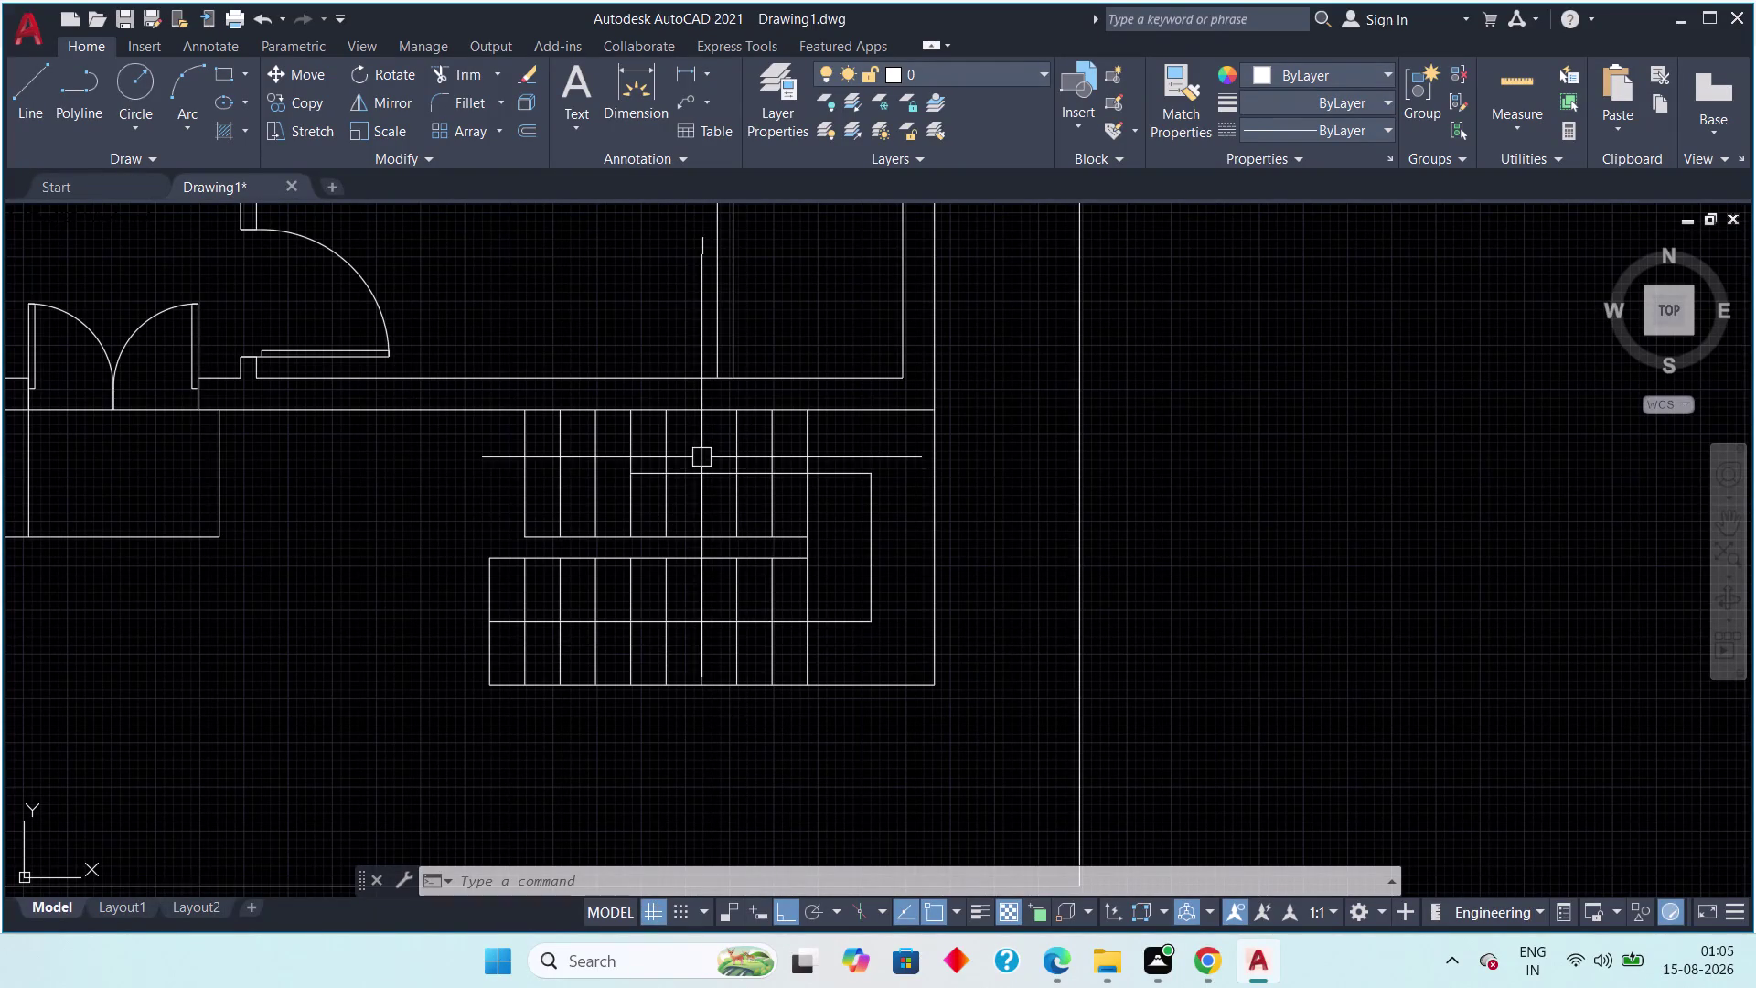
With Ortho off, draw a short stroke slanting up-right from the direction line's left end.
scroll(up, 3)
click(29, 100)
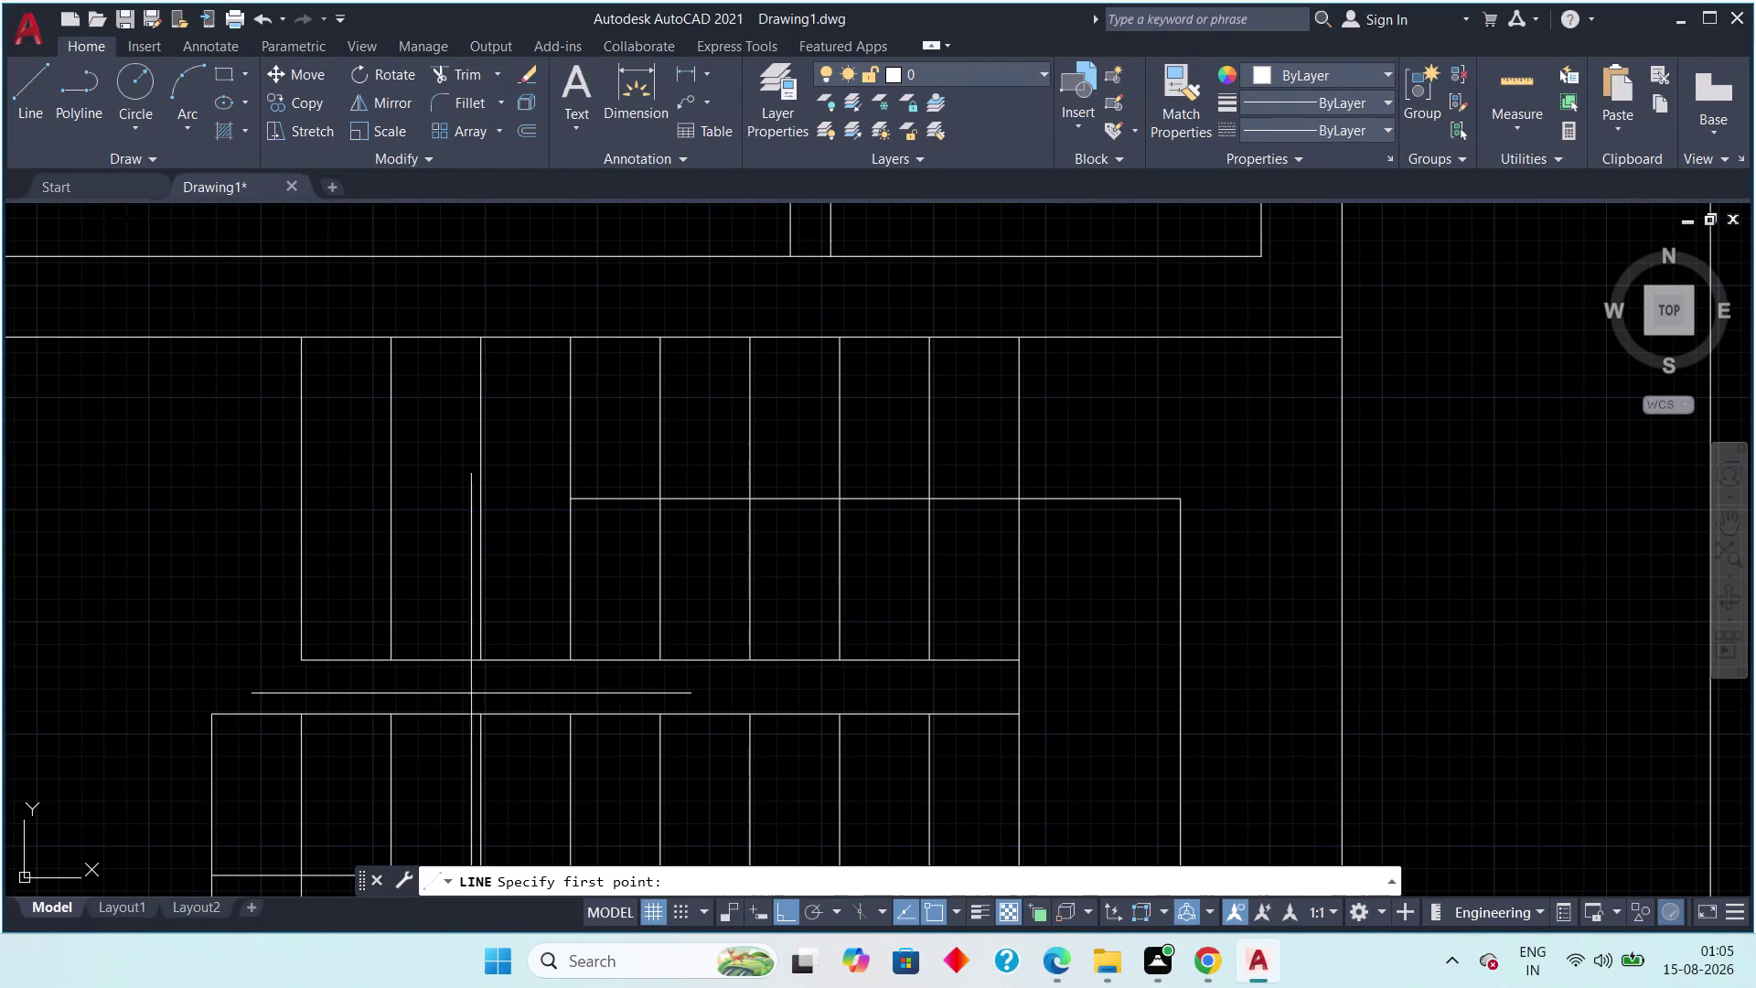
middle_drag(636, 605, 558, 688)
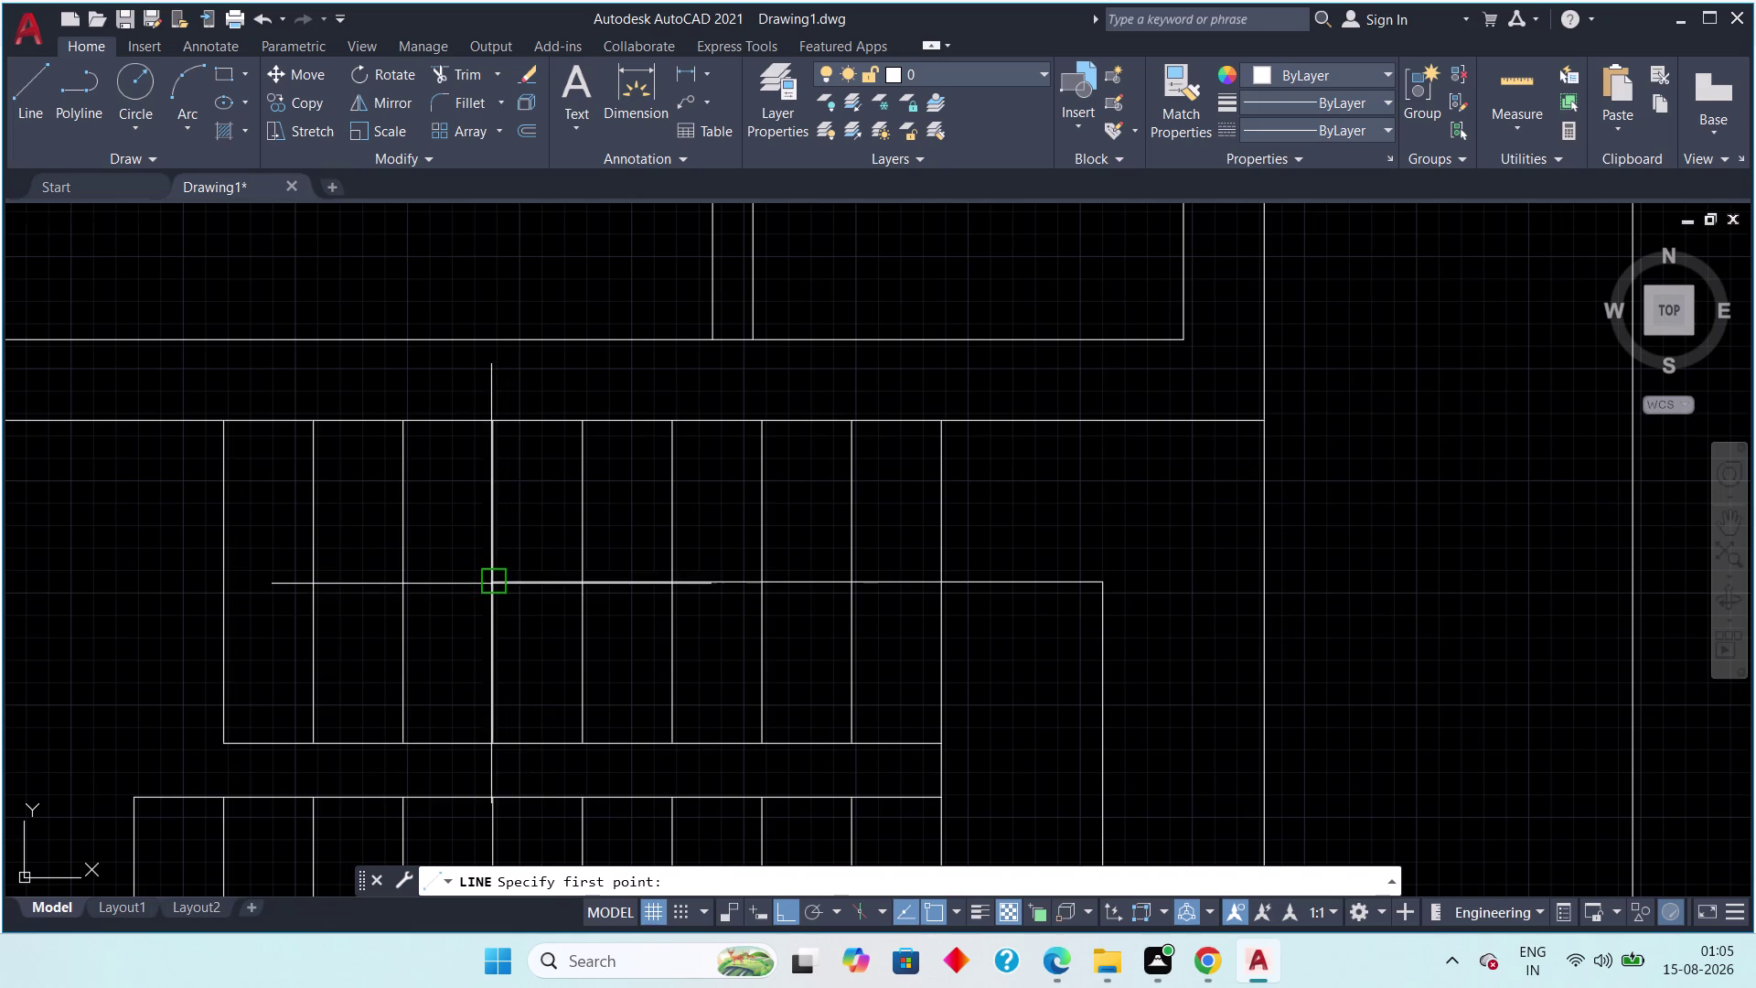
click(490, 582)
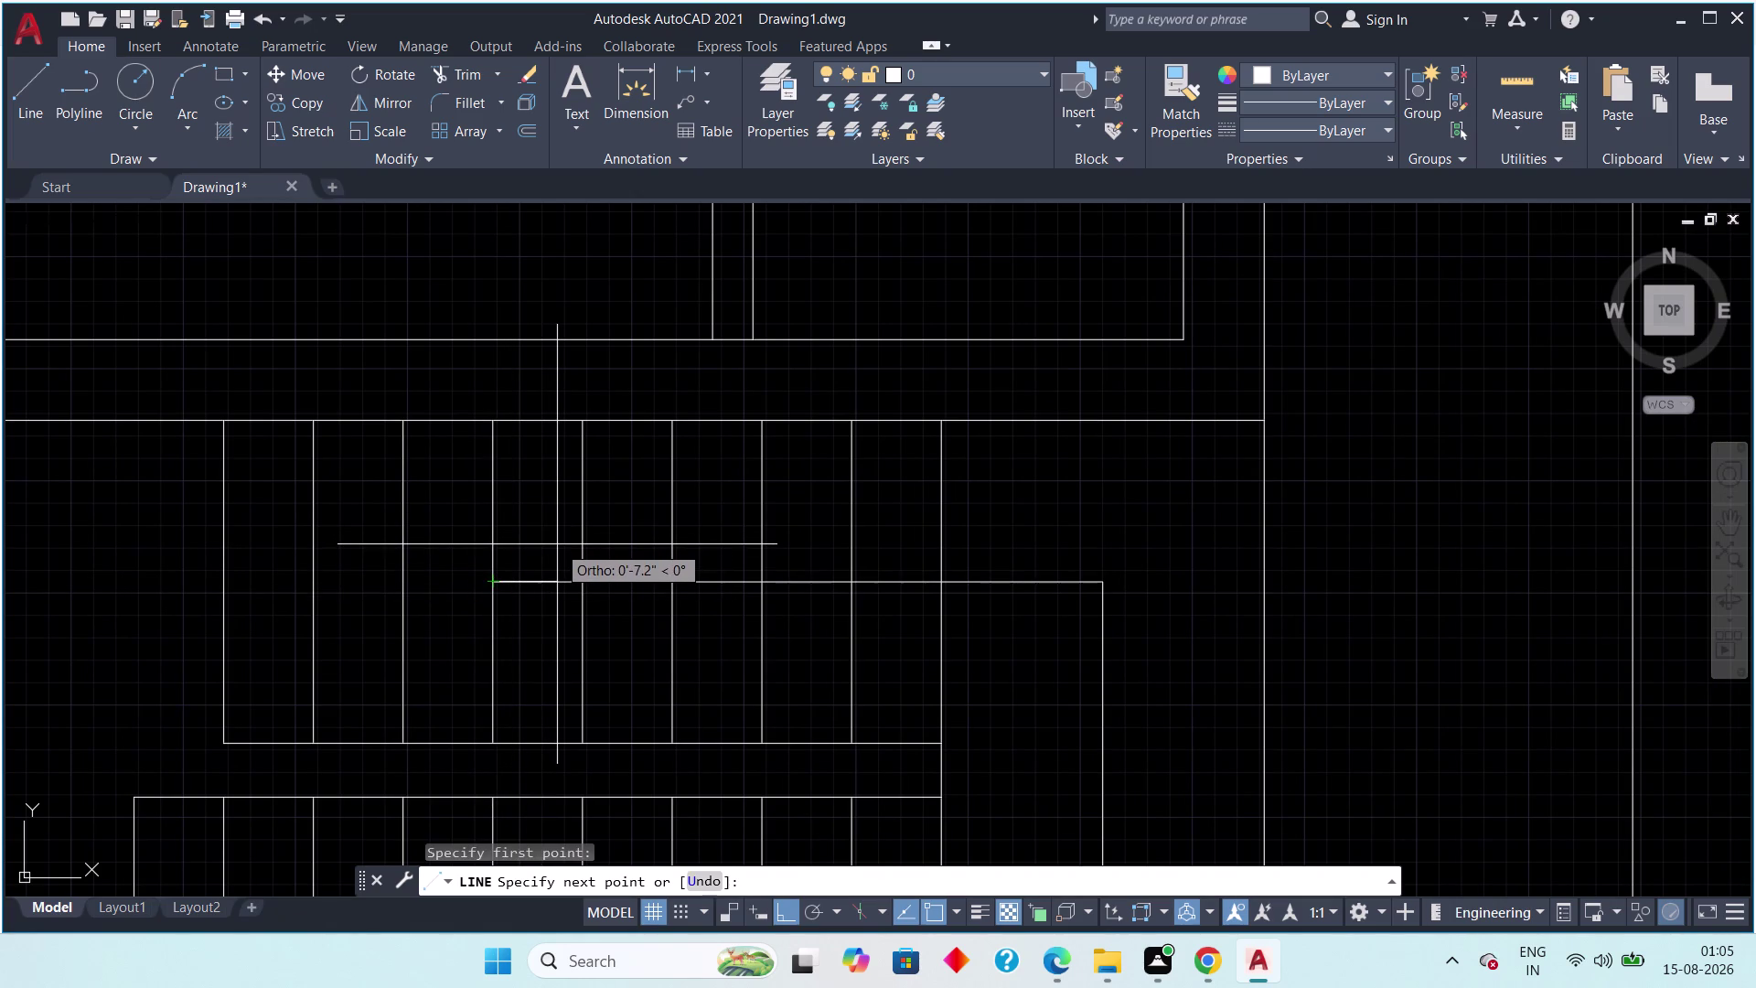
key(F8)
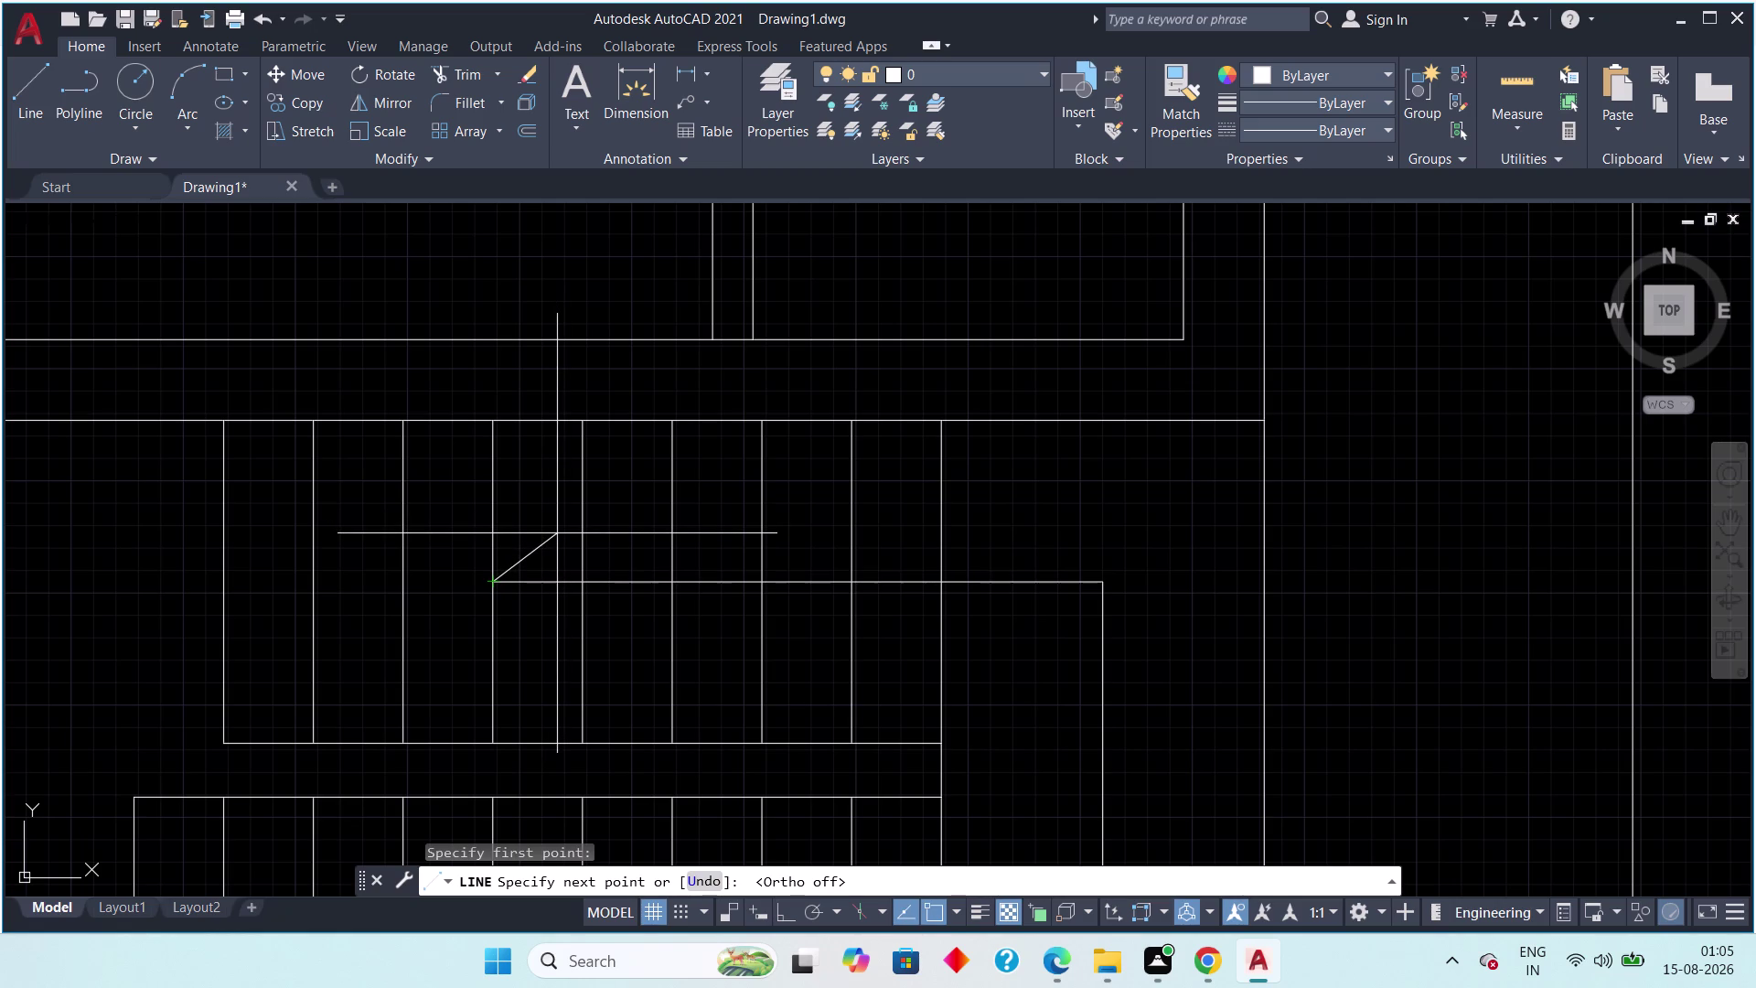
click(557, 533)
key(Escape)
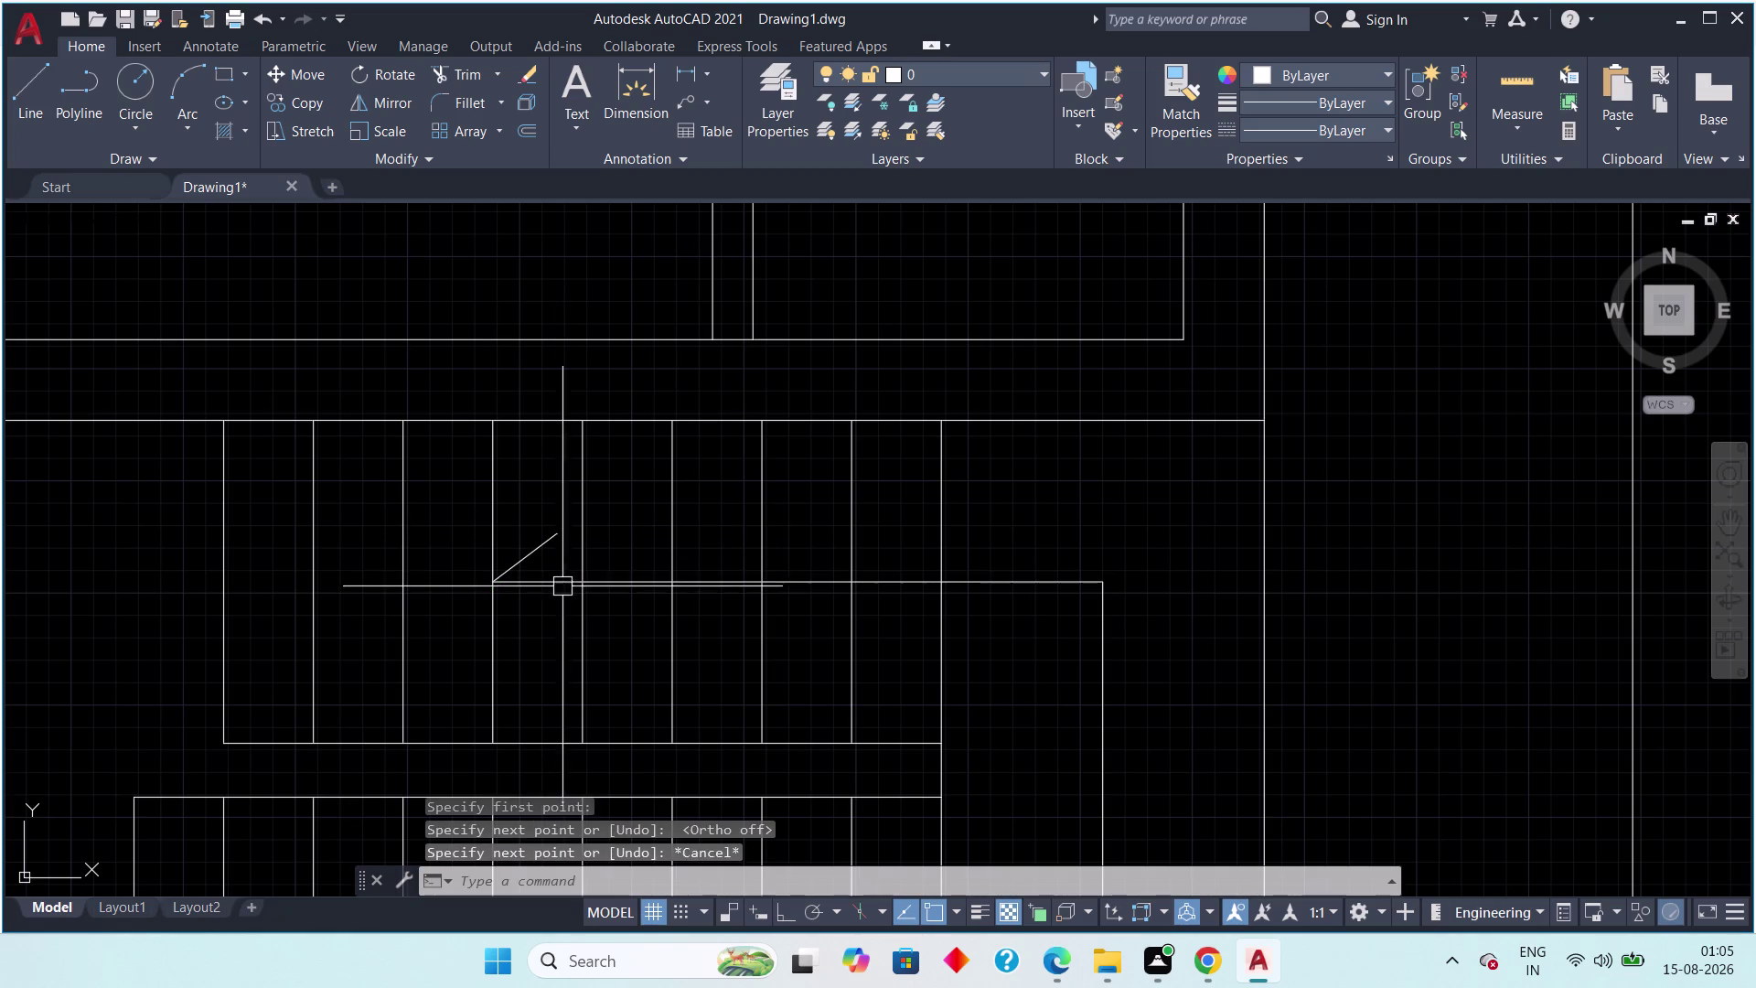
key(Escape)
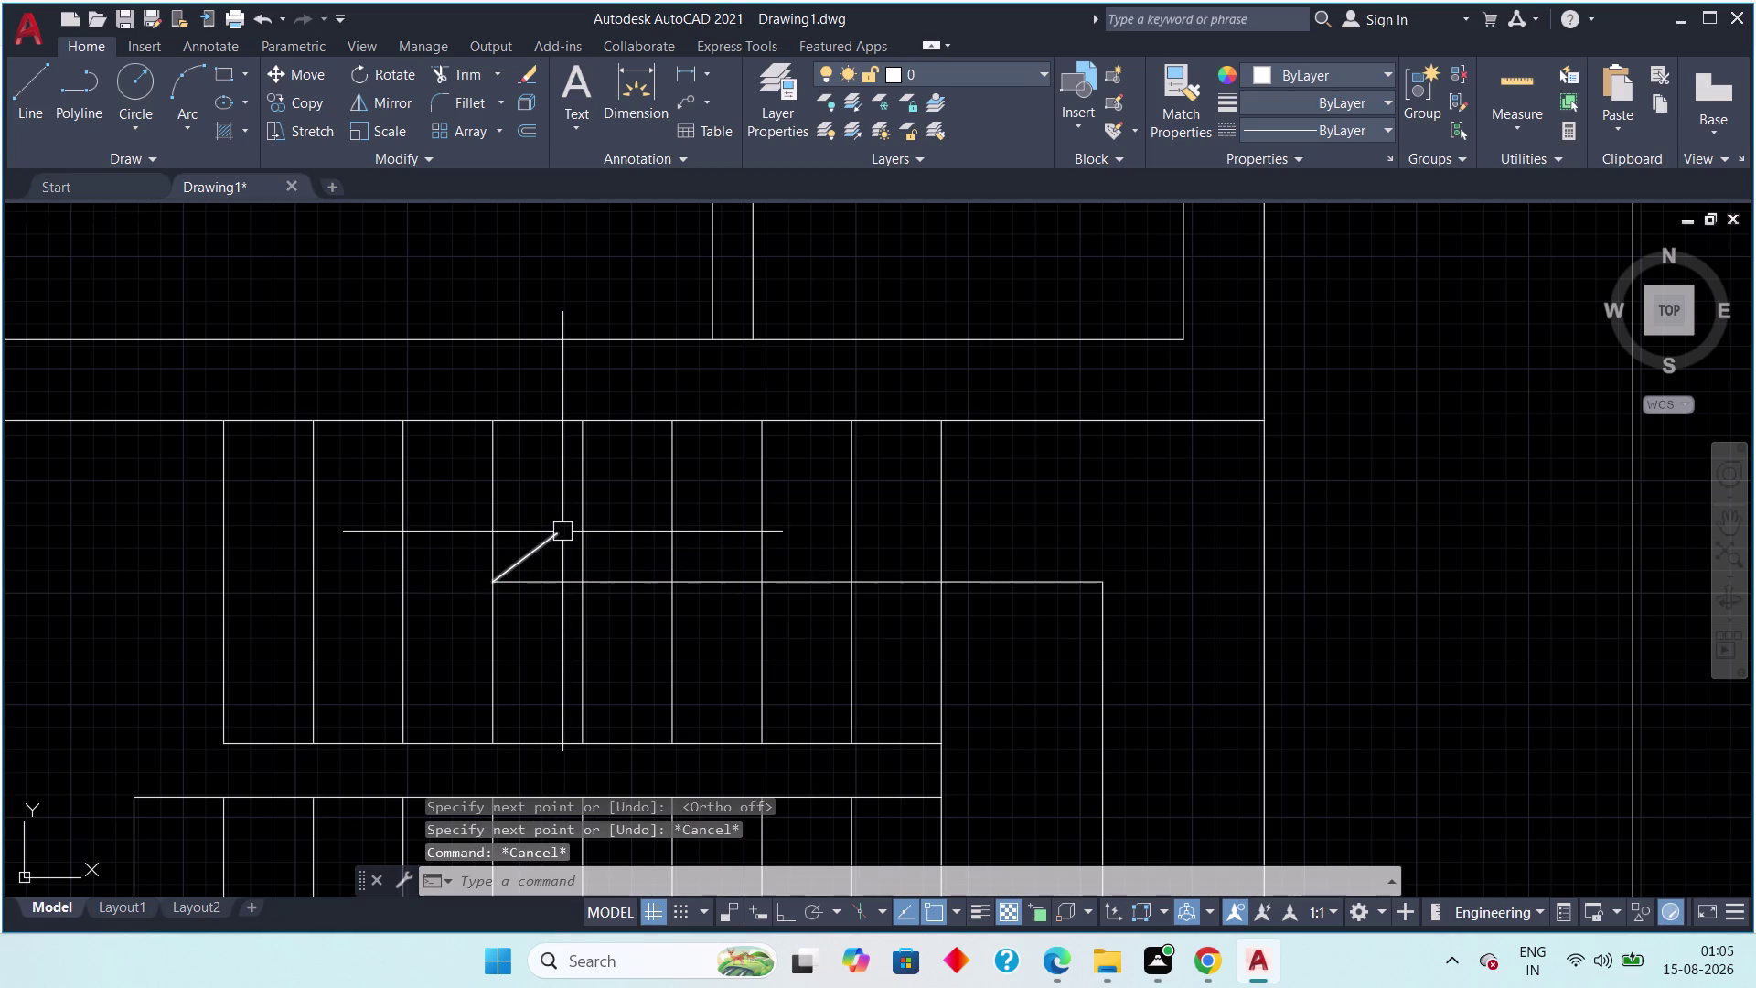
Select the slanted stroke and start the Mirror command (MI).
click(560, 535)
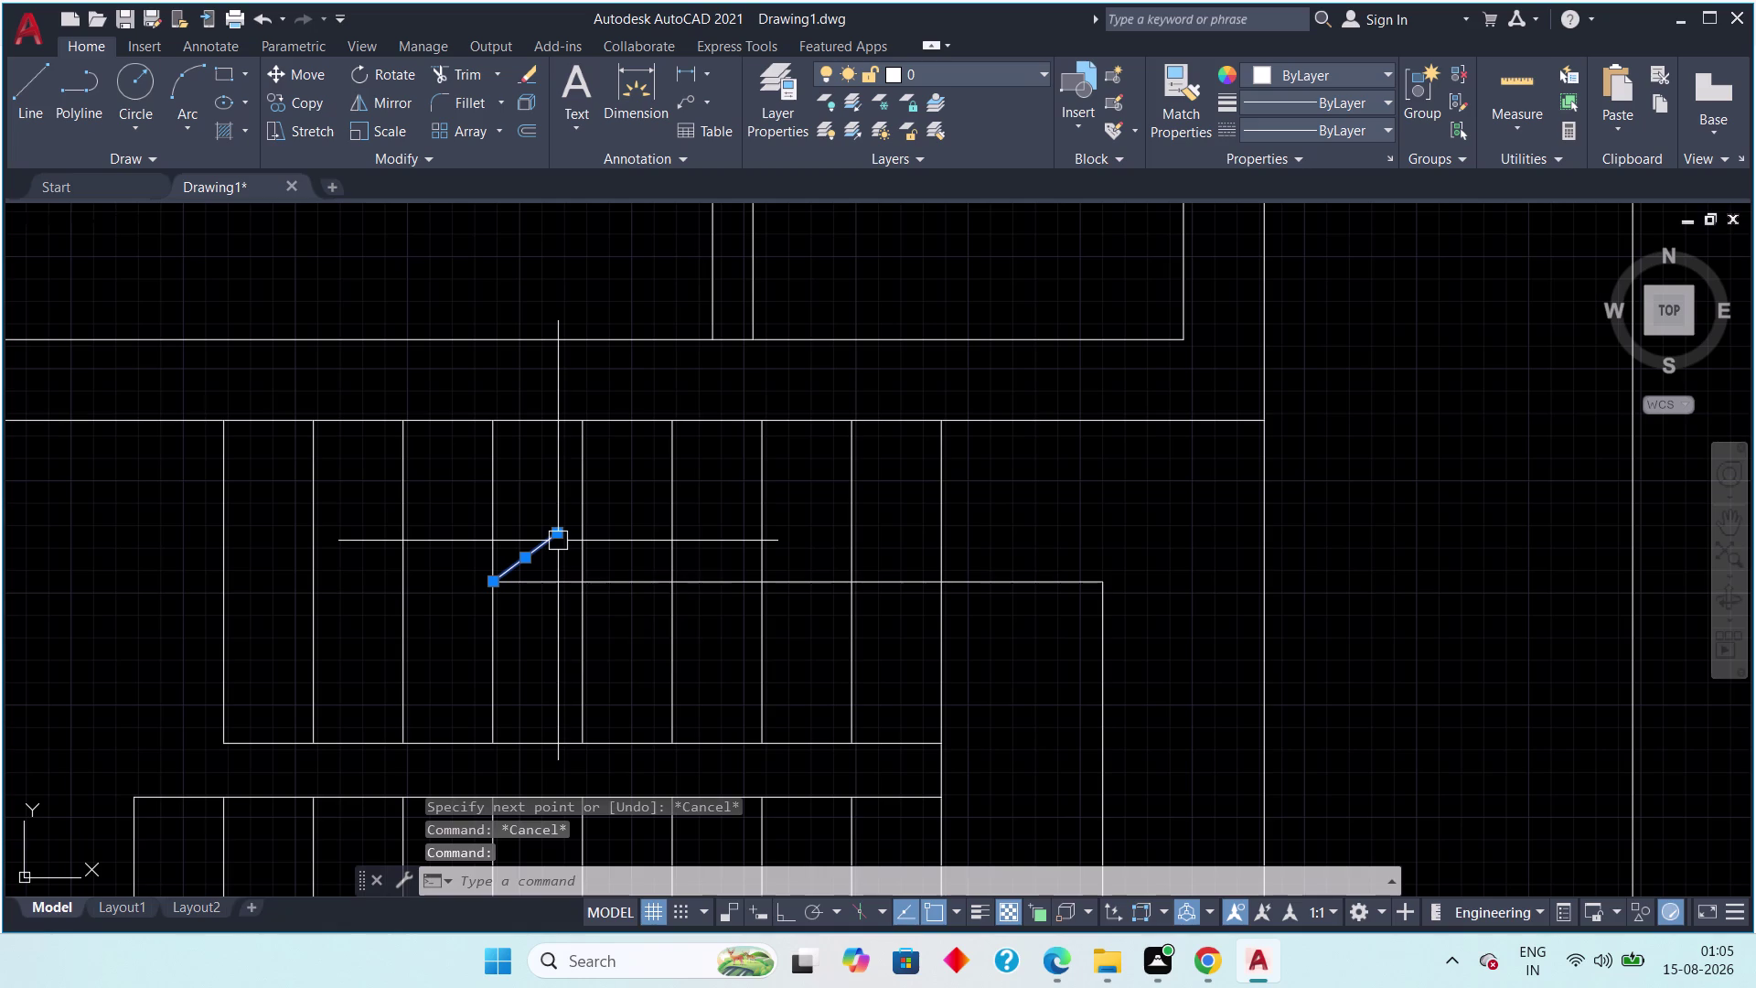
text(mi)
key(space)
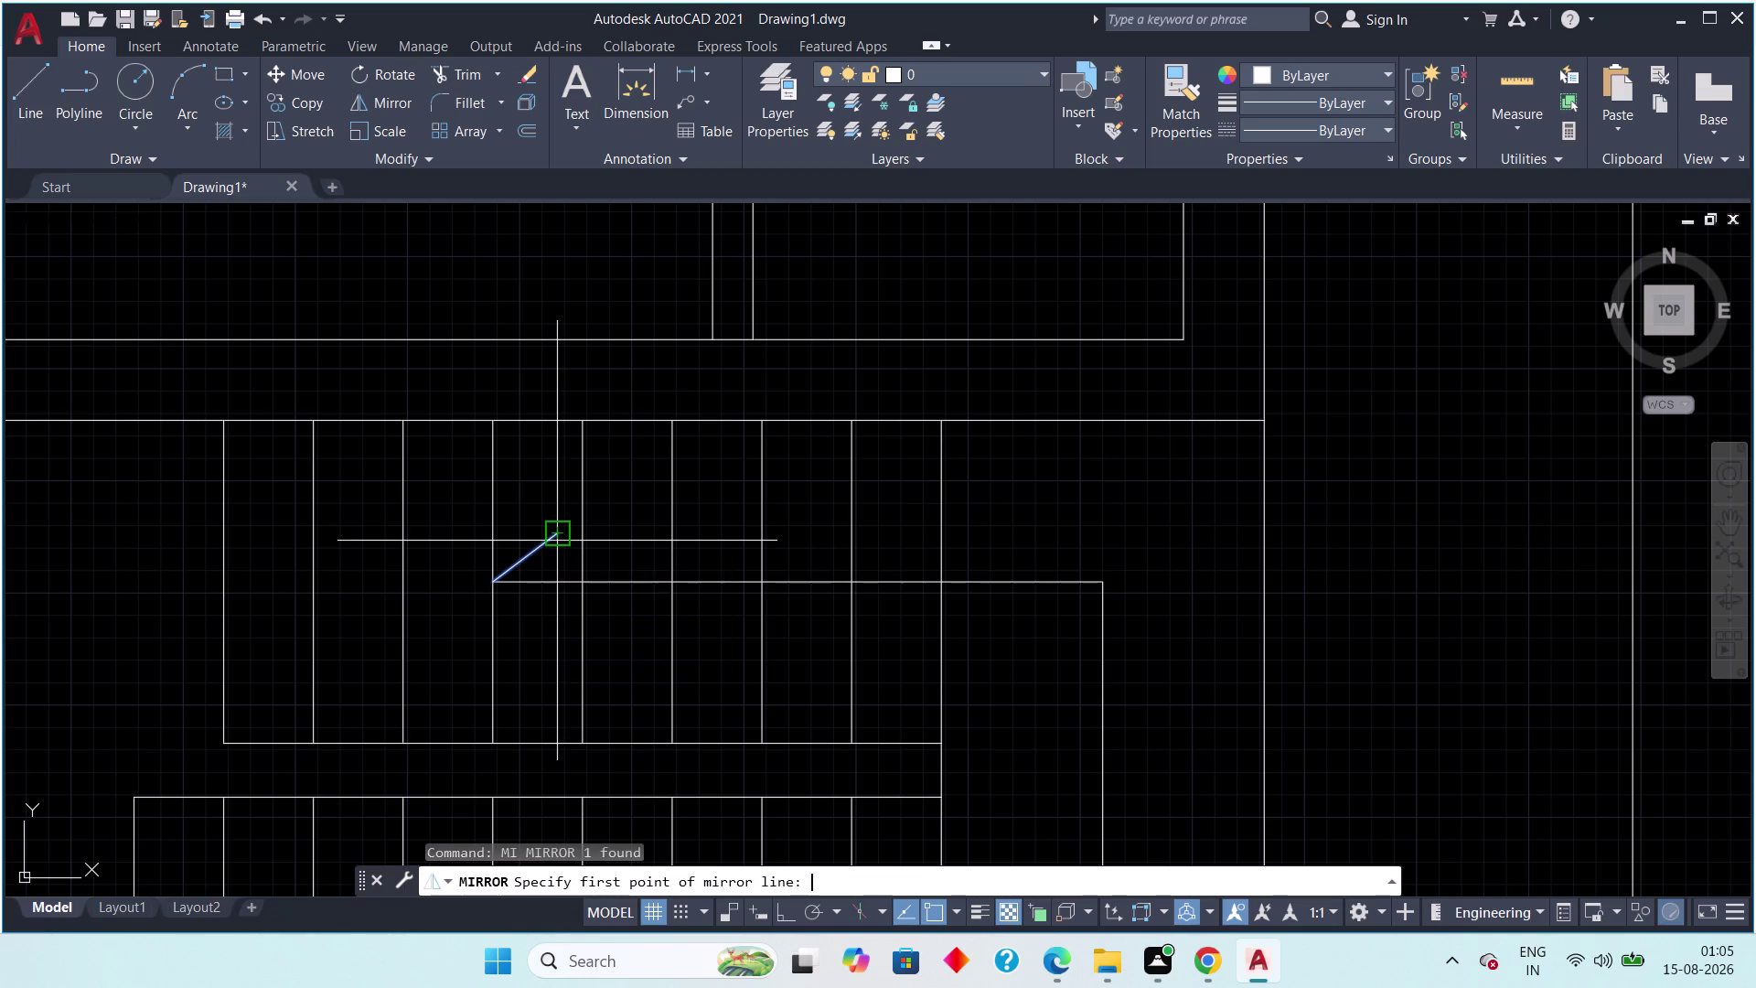
Mirror the stroke about the horizontal direction line, keeping the original, to form a left-pointing arrowhead.
scroll(up, 3)
click(504, 584)
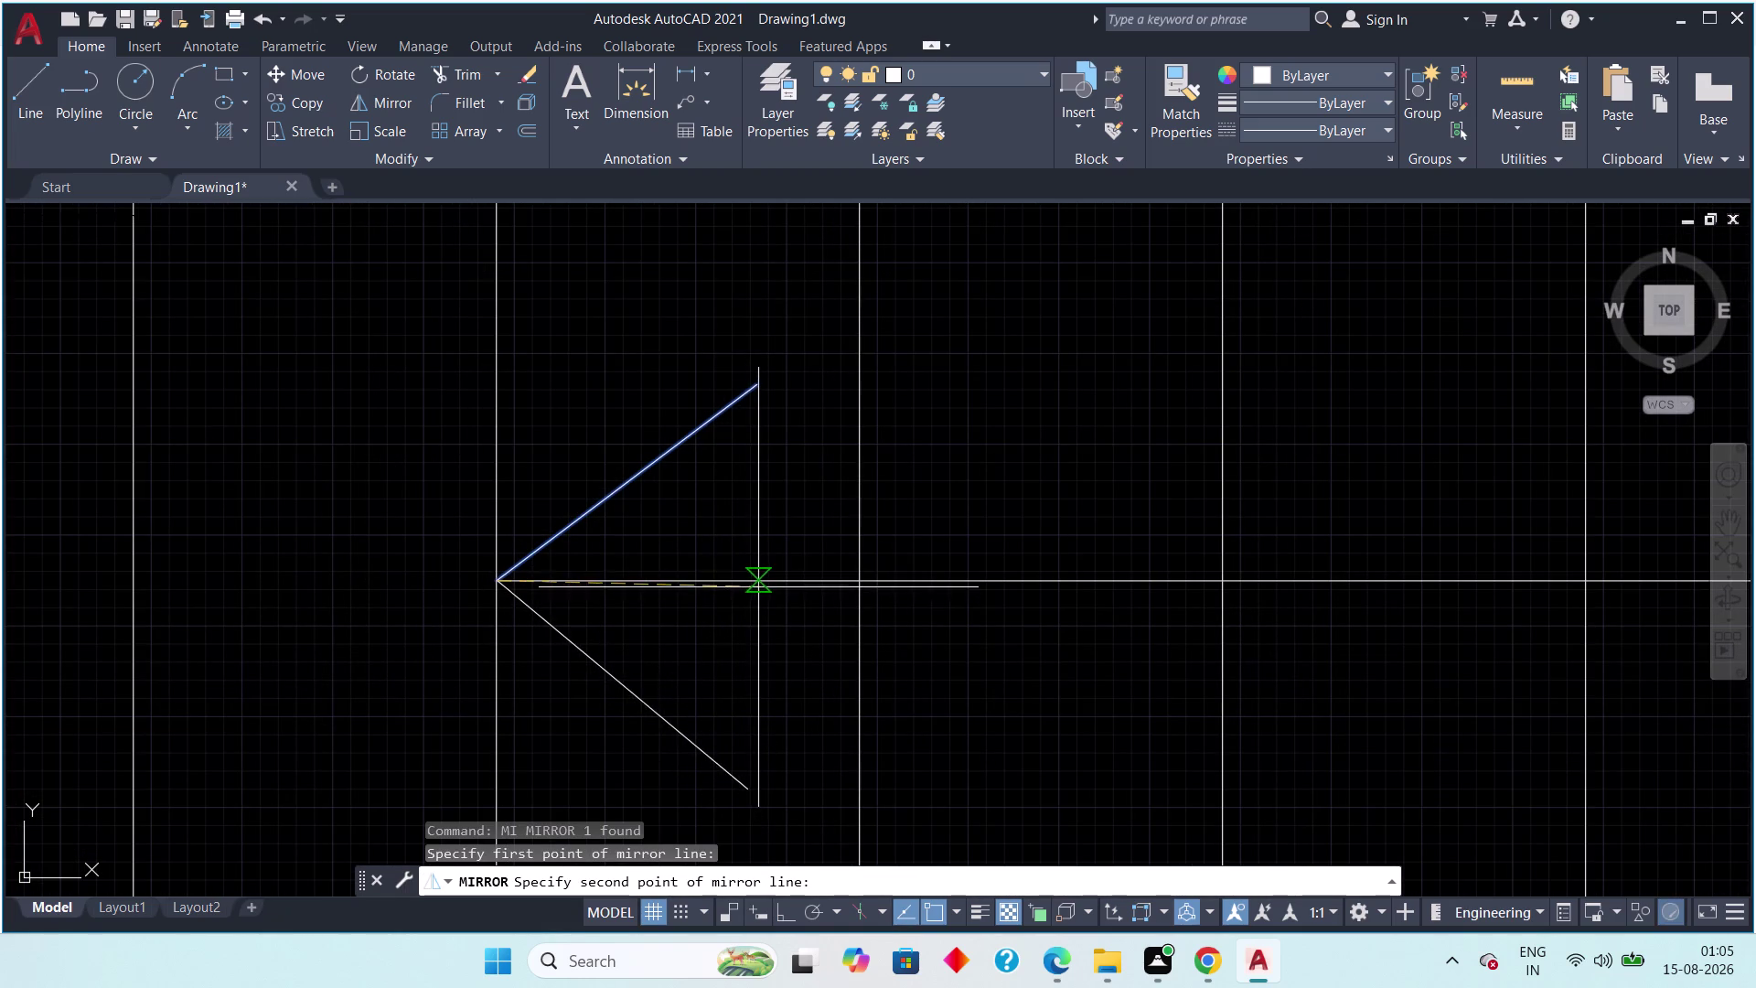
scroll(up, 3)
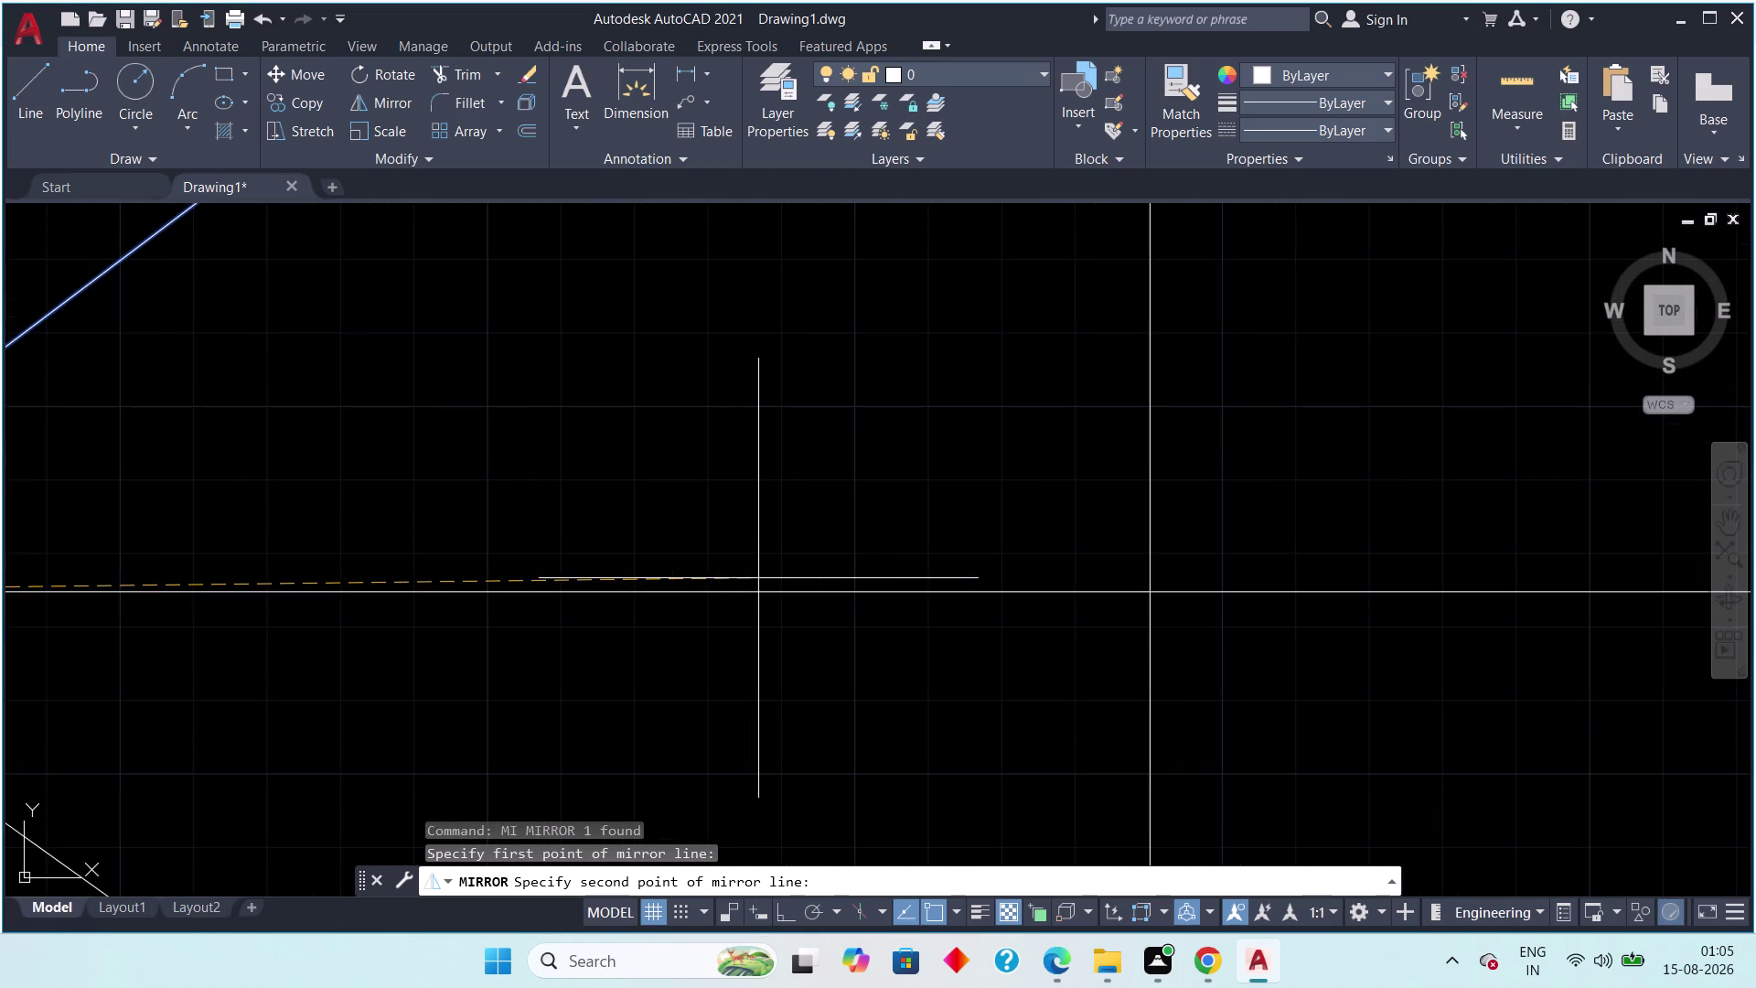
click(765, 591)
scroll(down, 3)
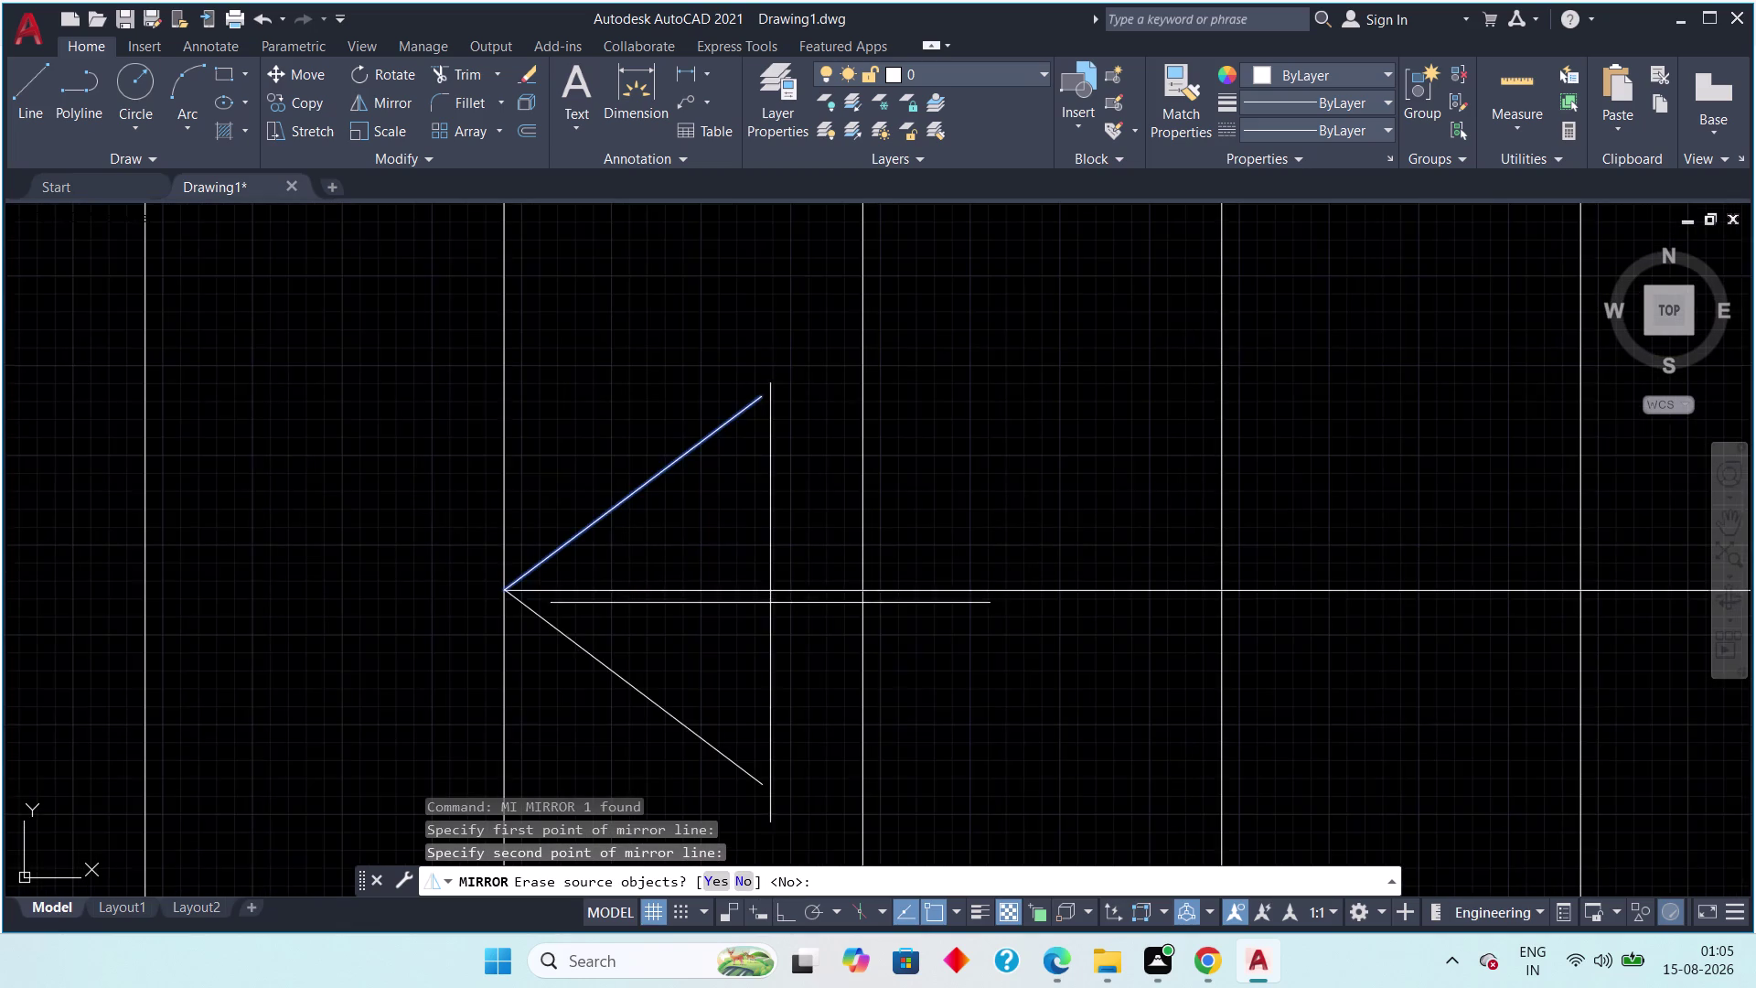
scroll(down, 3)
key(space)
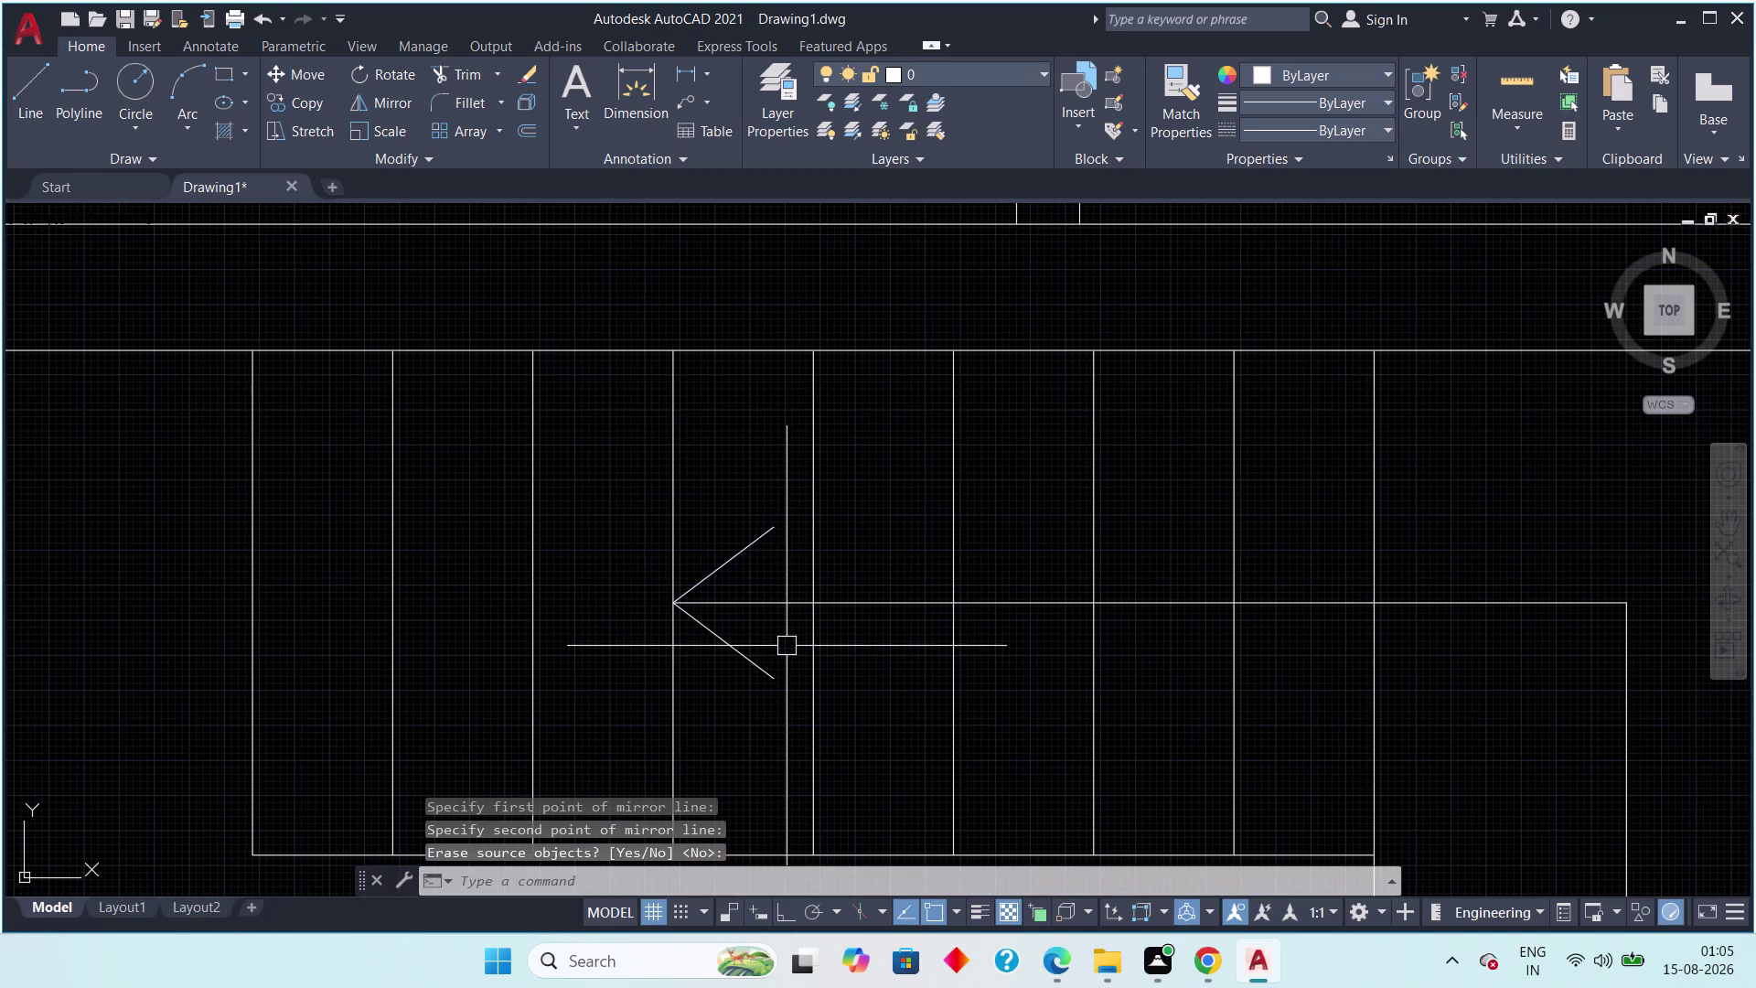
key(Escape)
key(Escape)
scroll(down, 3)
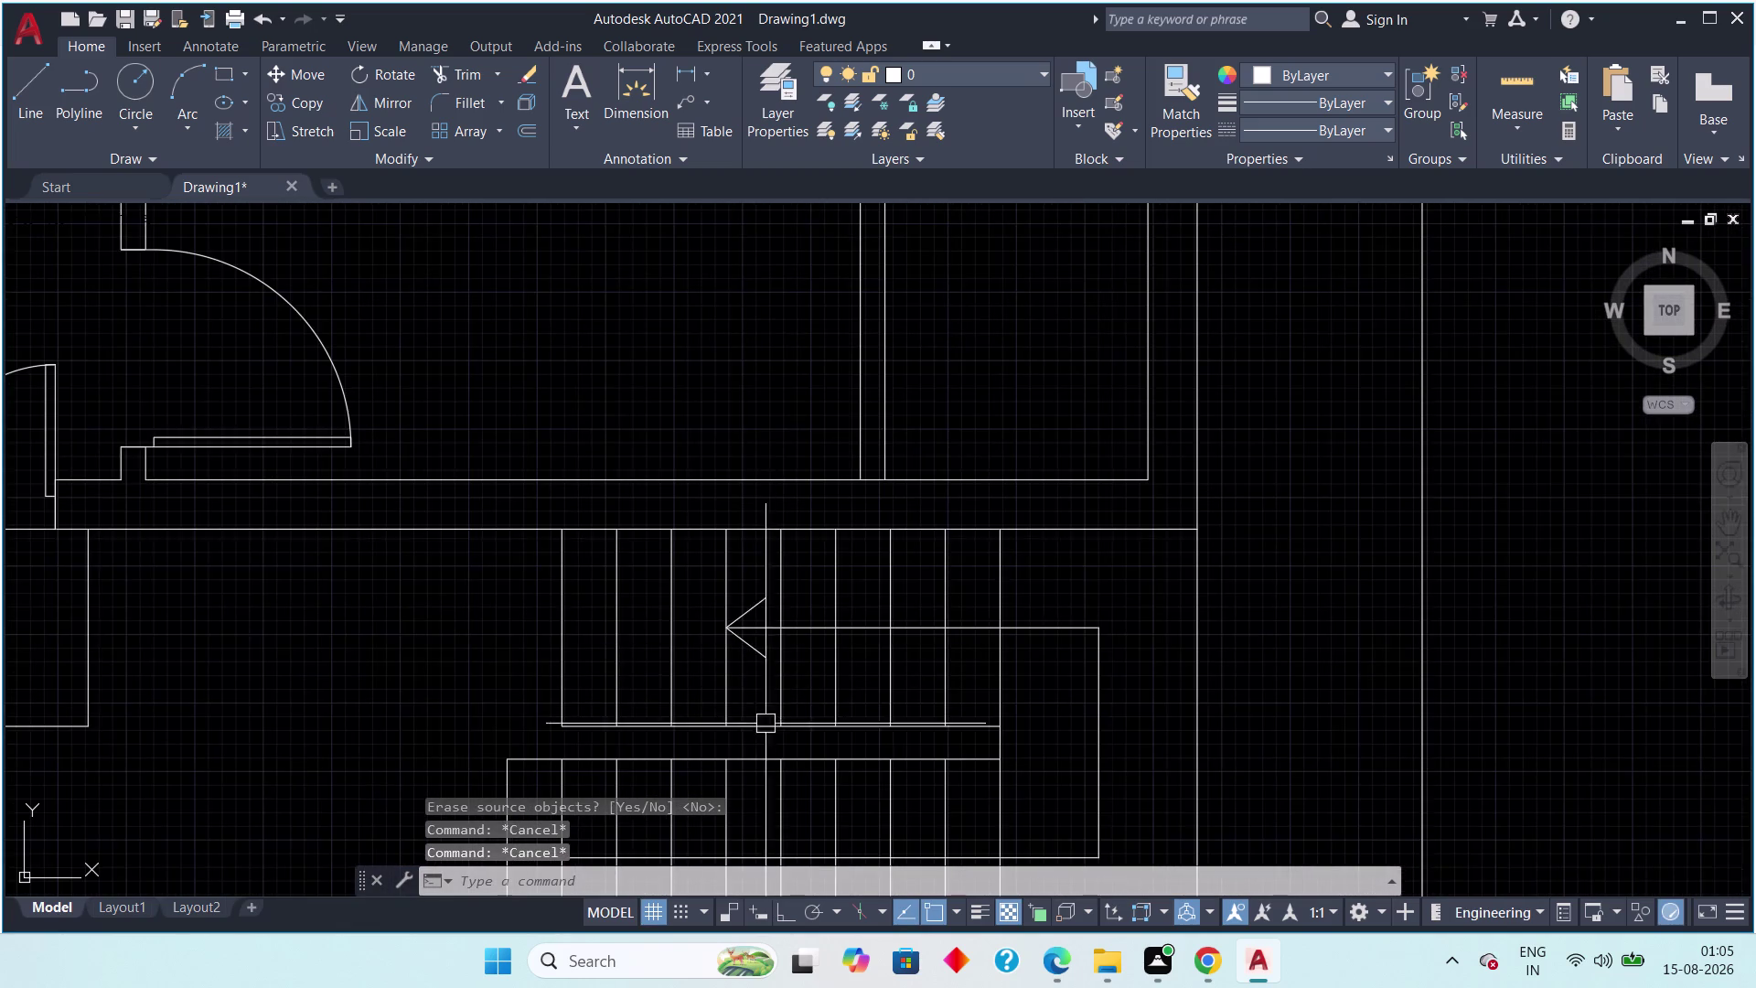
scroll(down, 3)
middle_drag(709, 719, 730, 677)
Start TRIM (TR) and trim a wall line near the stairs.
scroll(up, 3)
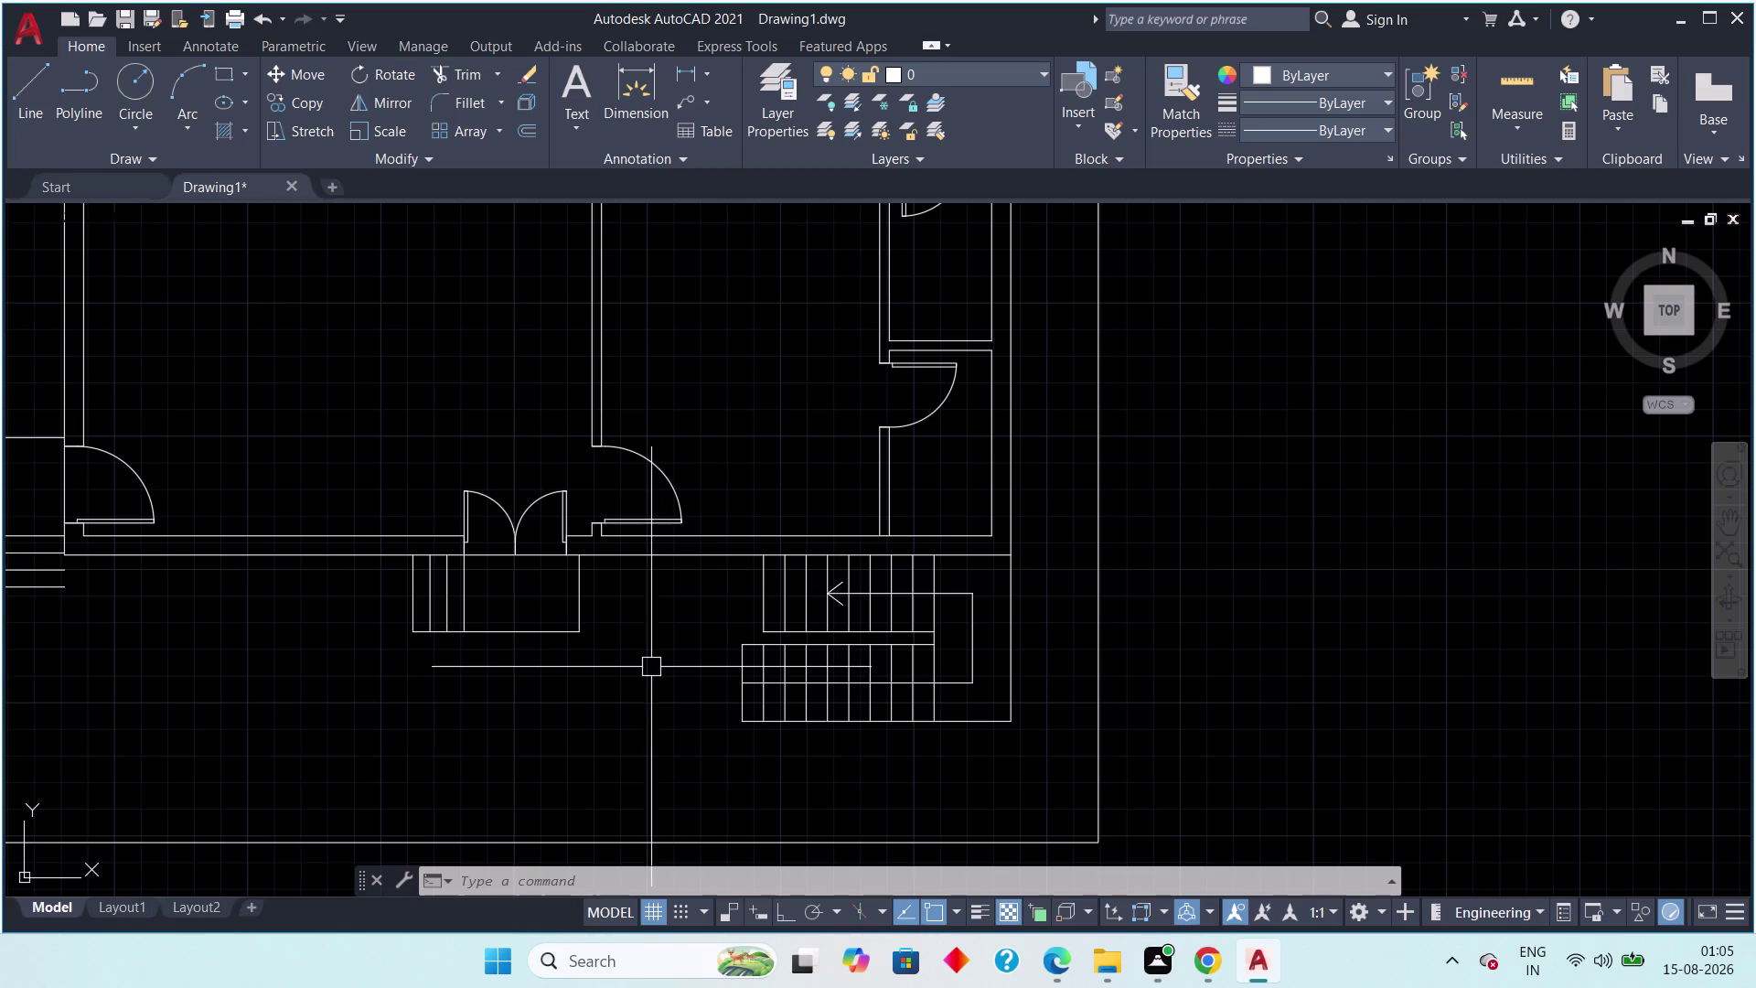
scroll(down, 3)
scroll(up, 3)
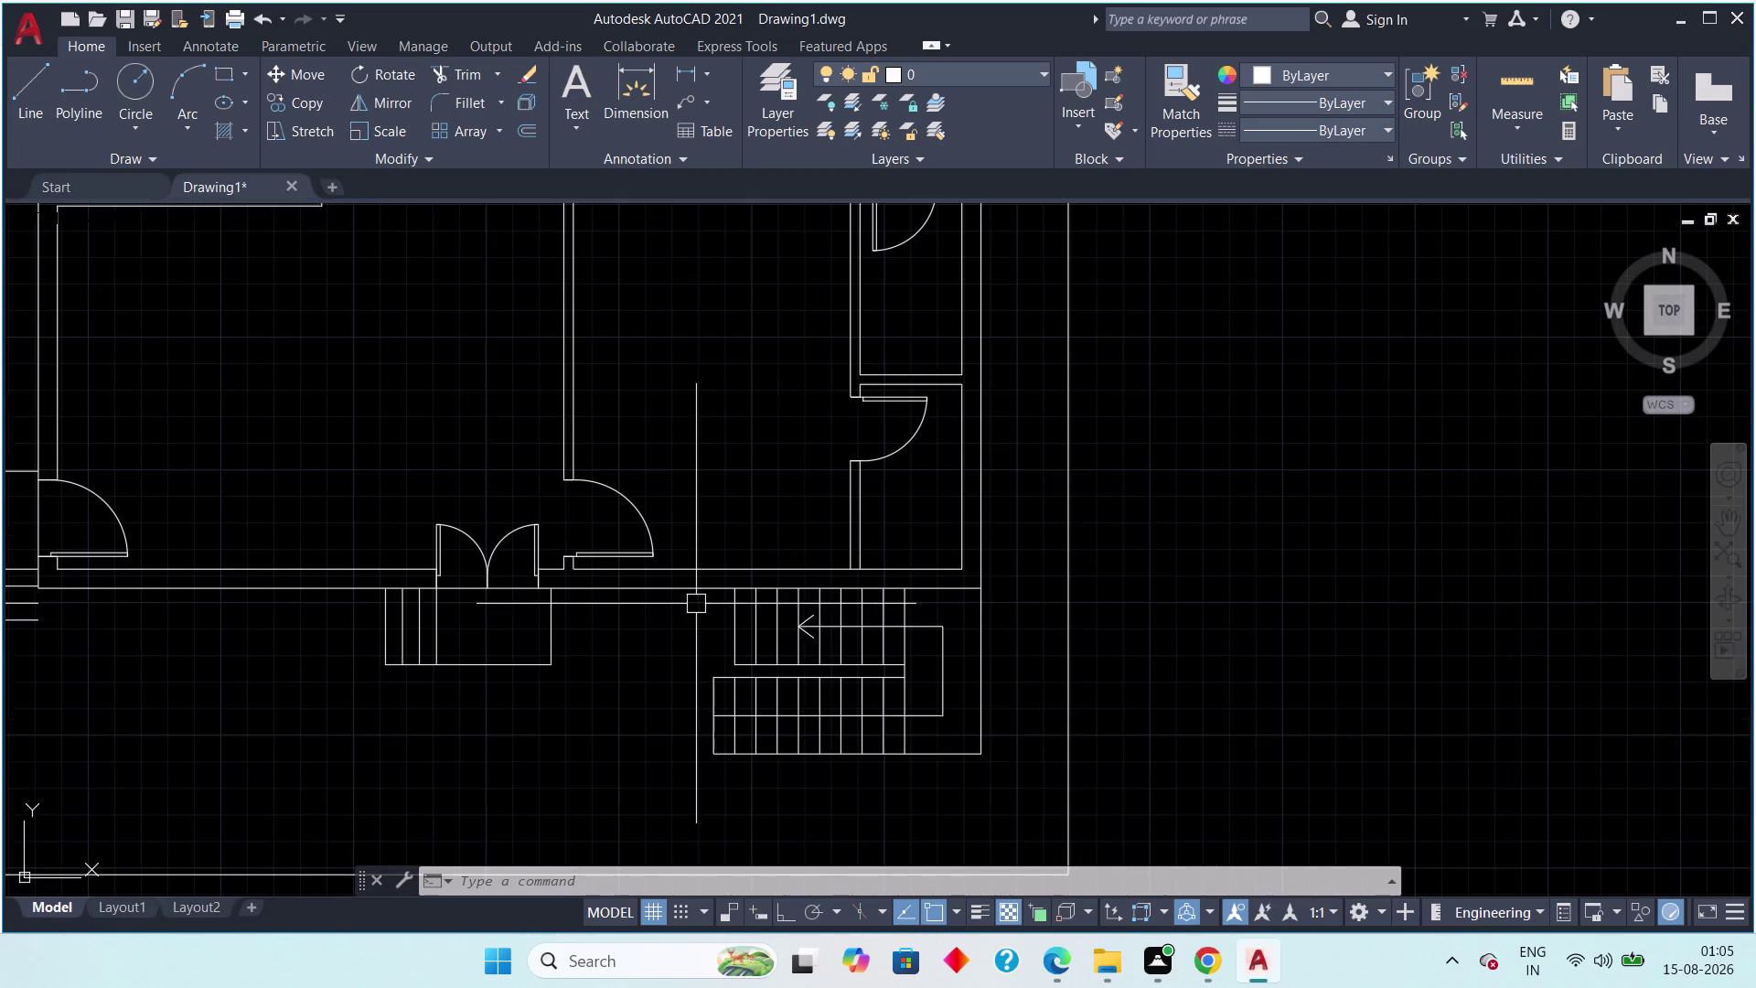
middle_drag(658, 612, 590, 597)
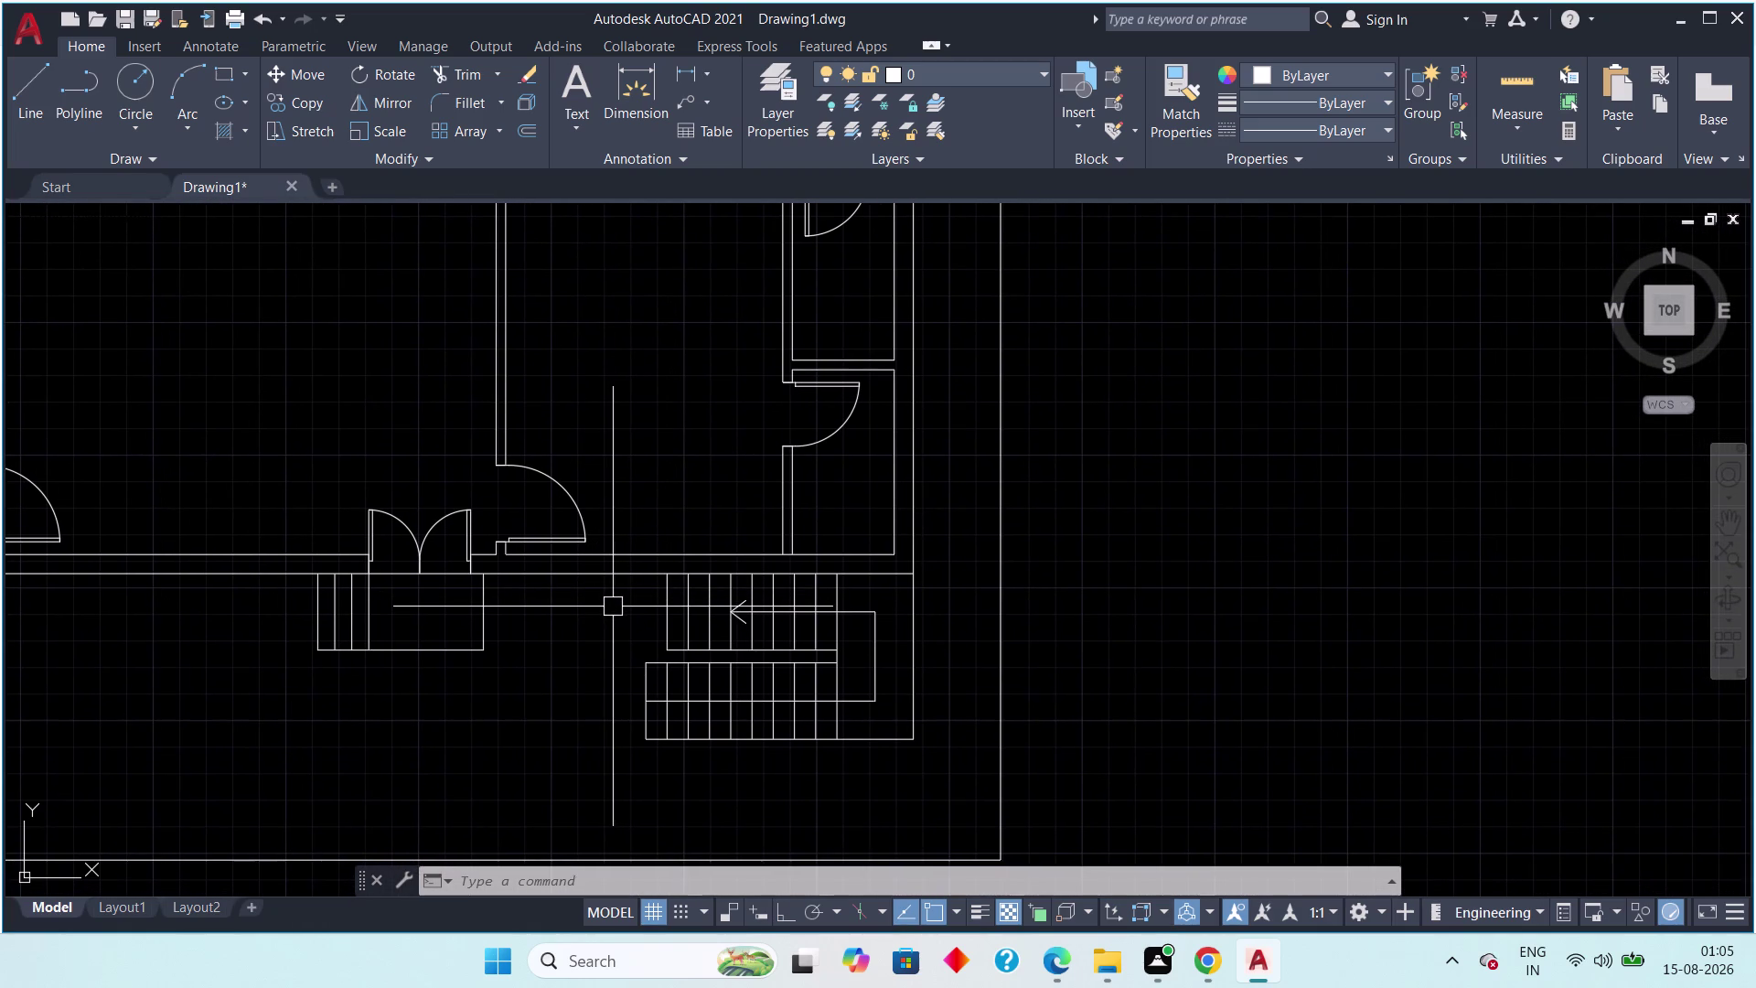
key(t)
key(r)
key(space)
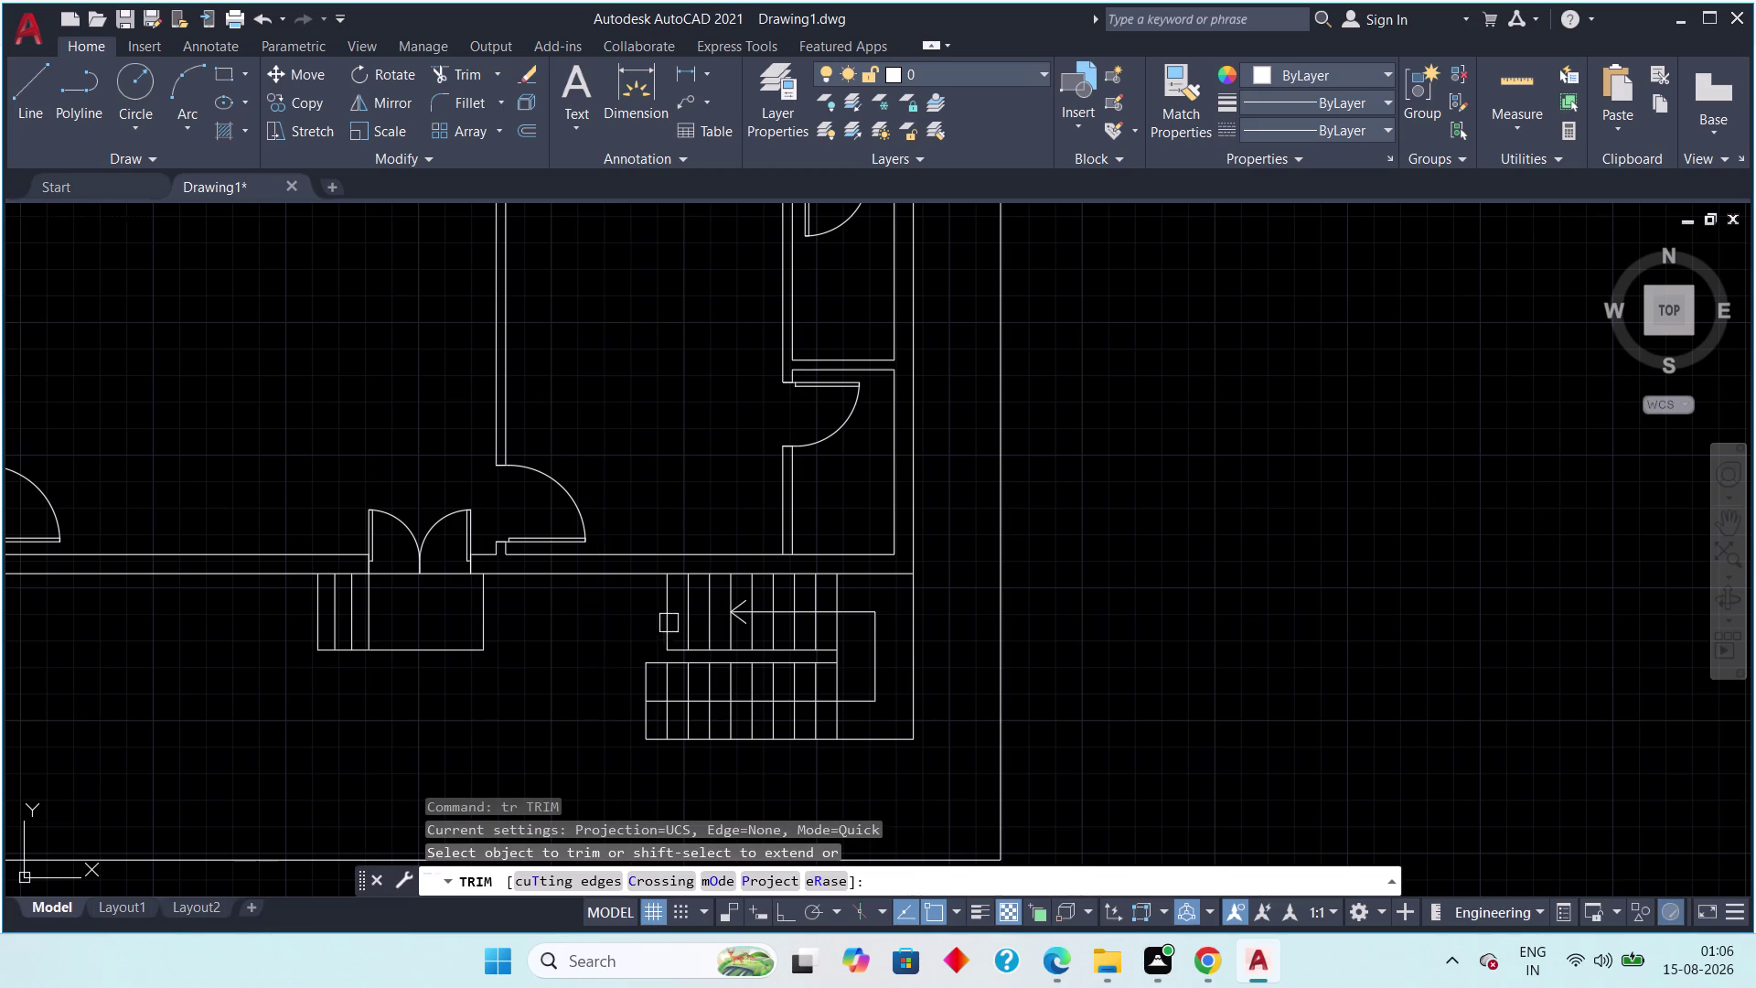
scroll(up, 3)
click(649, 494)
scroll(down, 3)
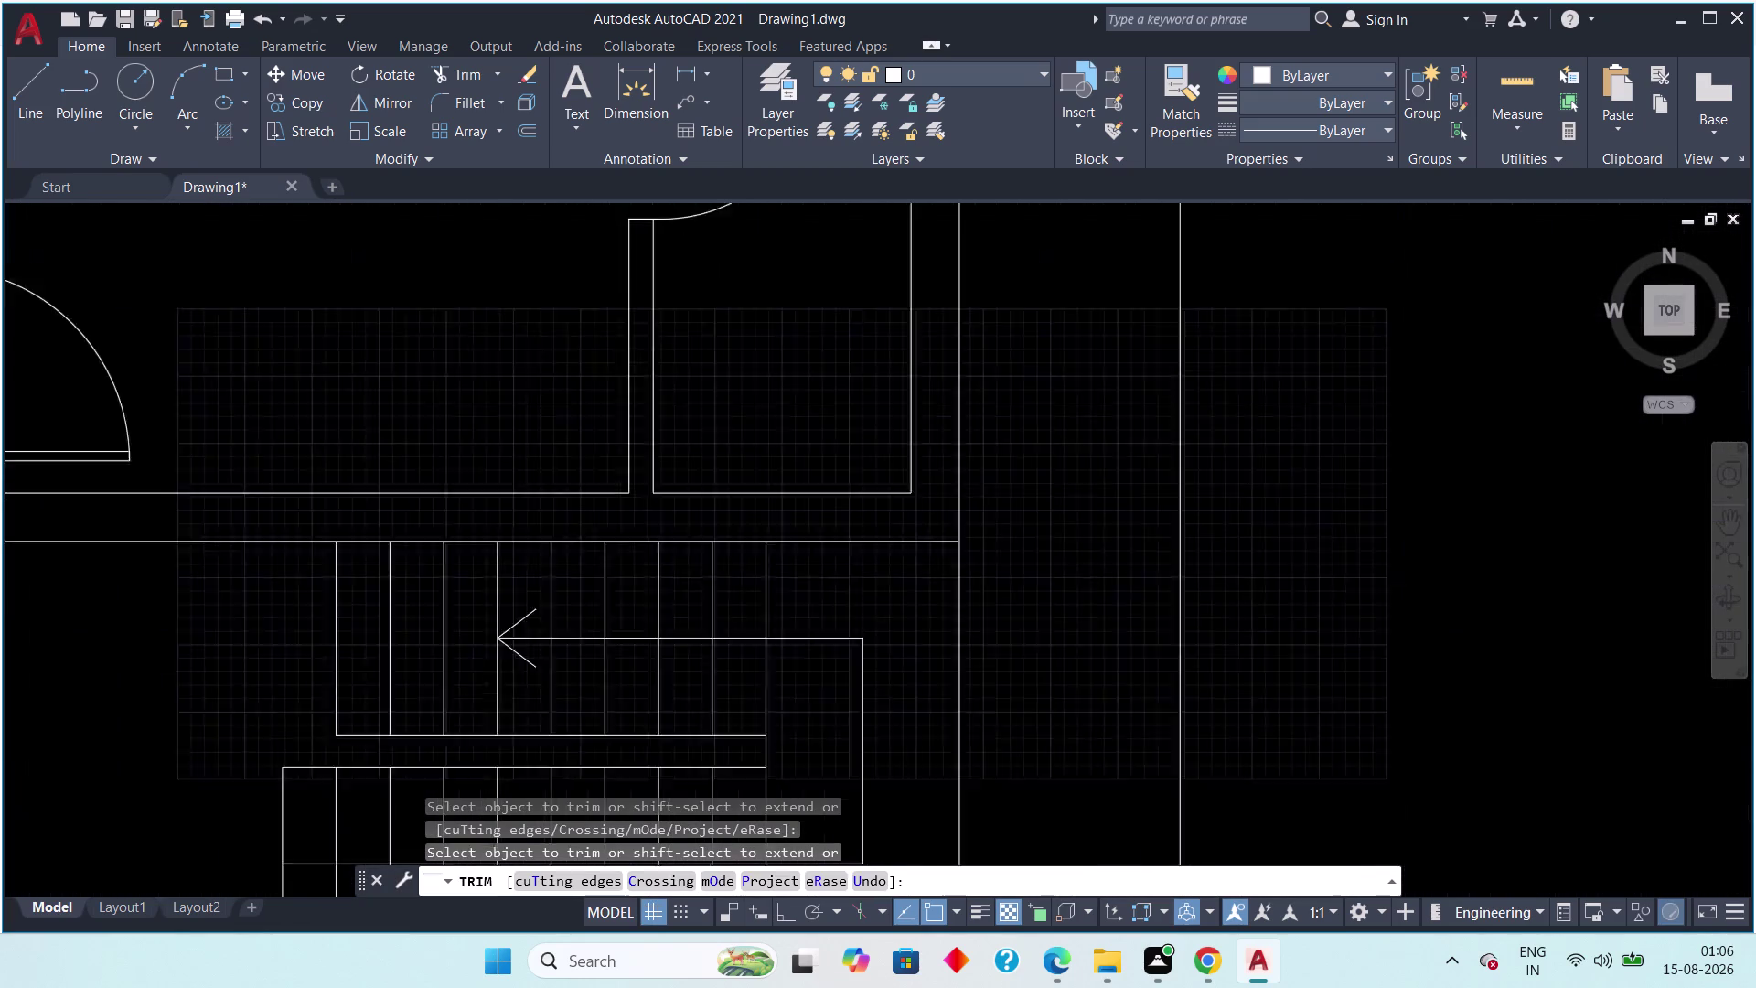
scroll(down, 3)
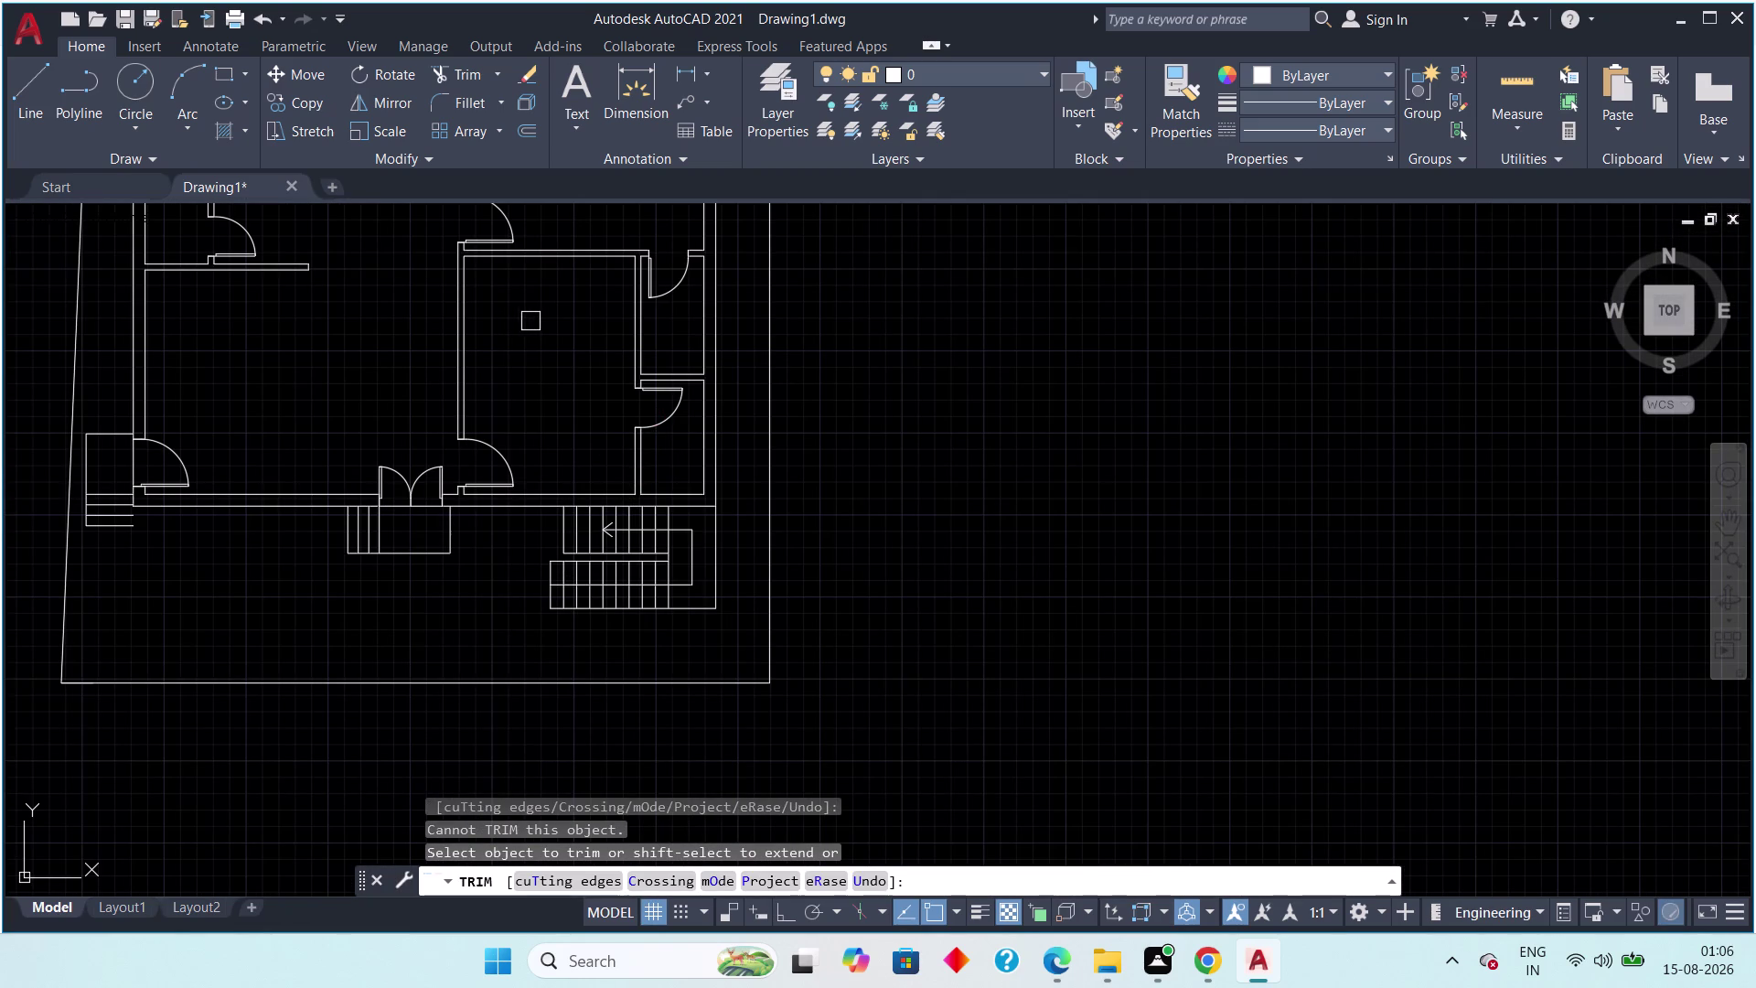
Pan across the house outline toward the lower outer wall, then cancel the trim.
middle_drag(531, 323, 432, 605)
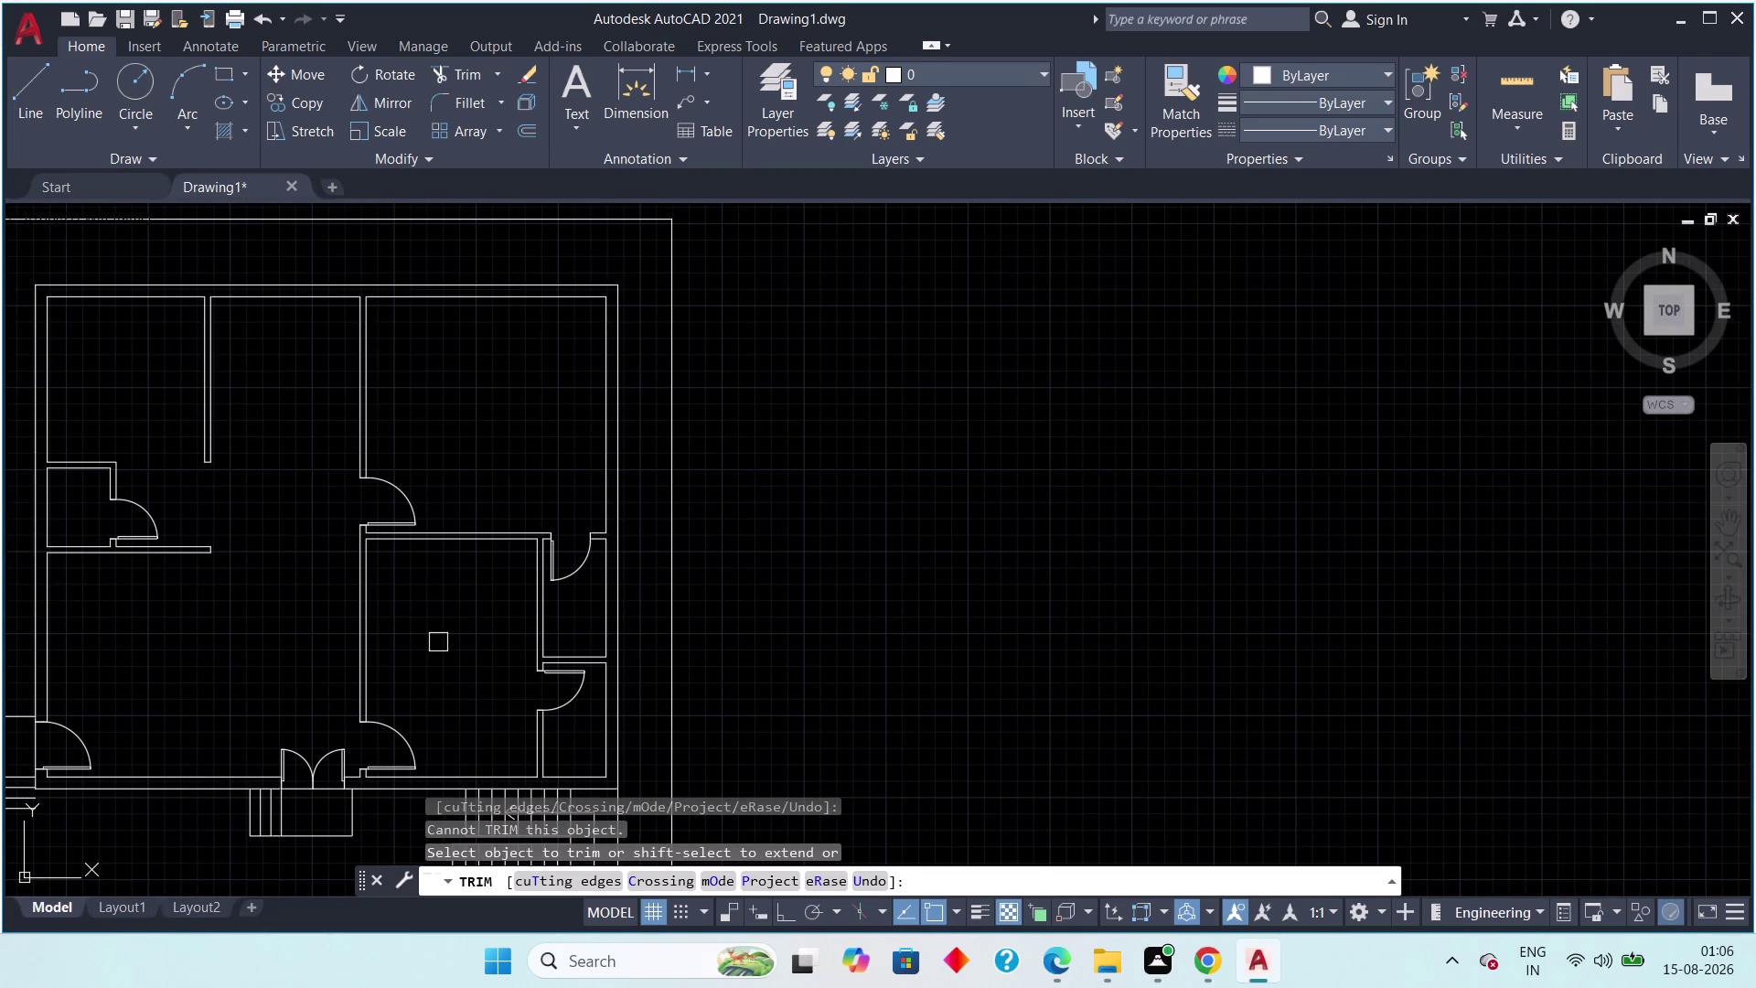
middle_drag(435, 659, 503, 597)
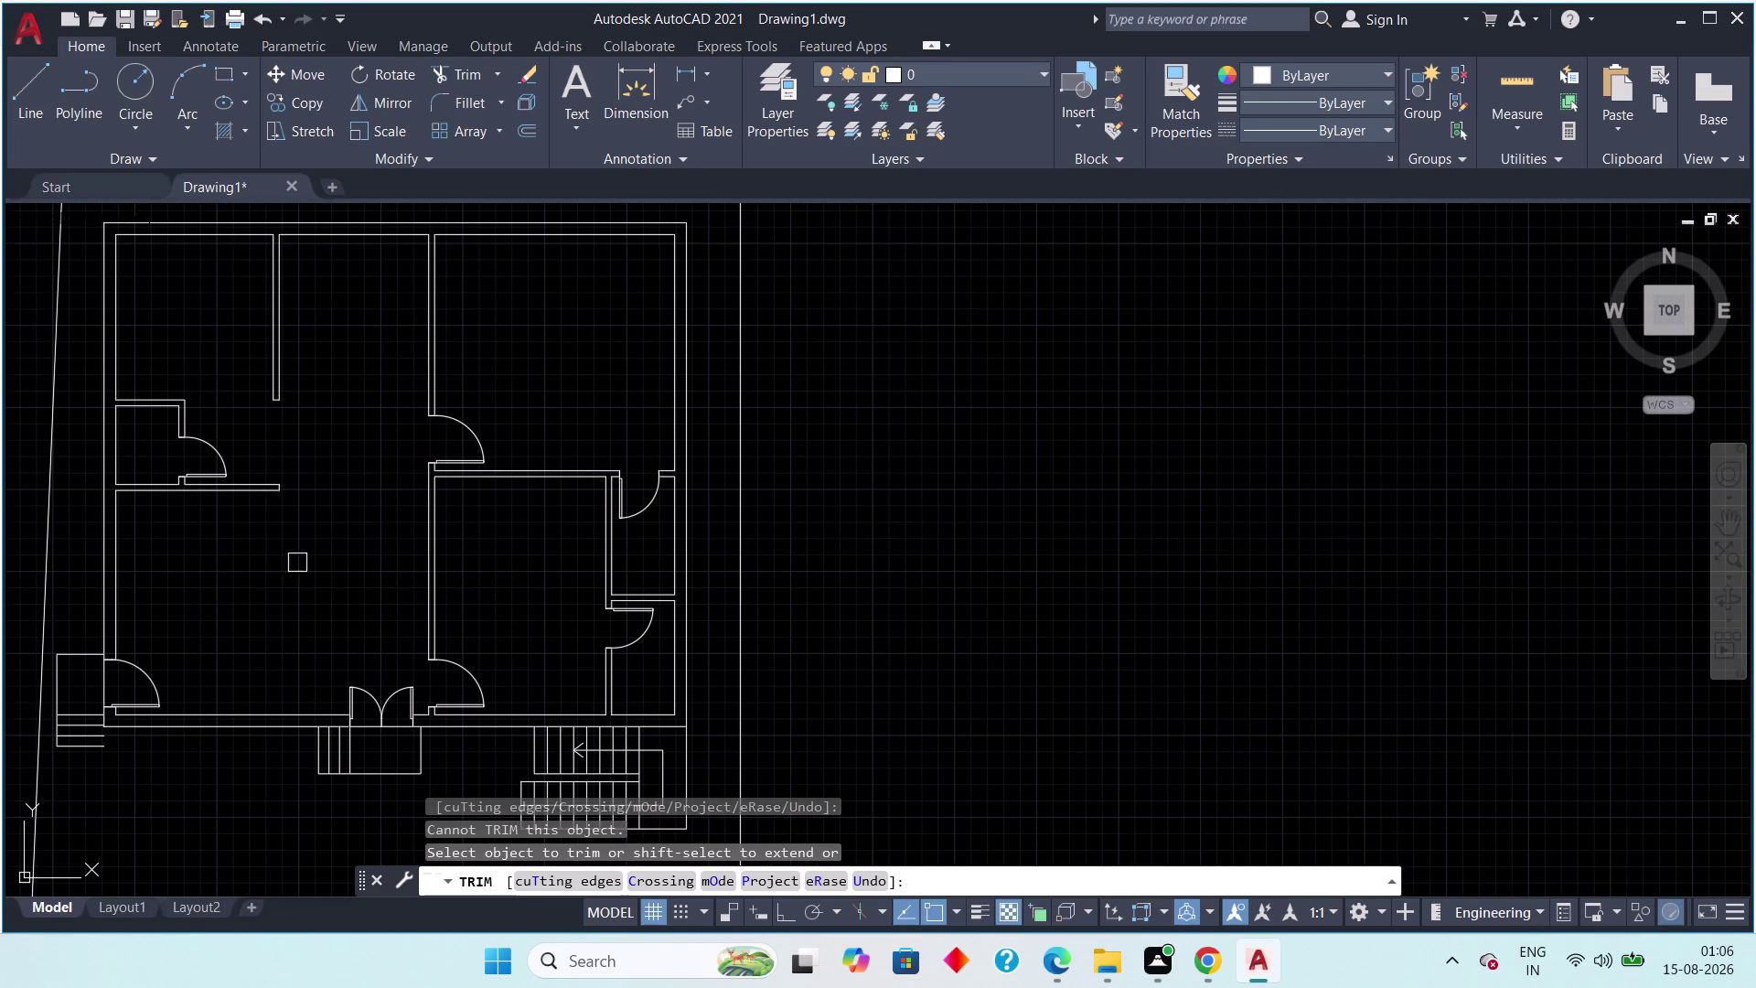
middle_drag(258, 560, 280, 552)
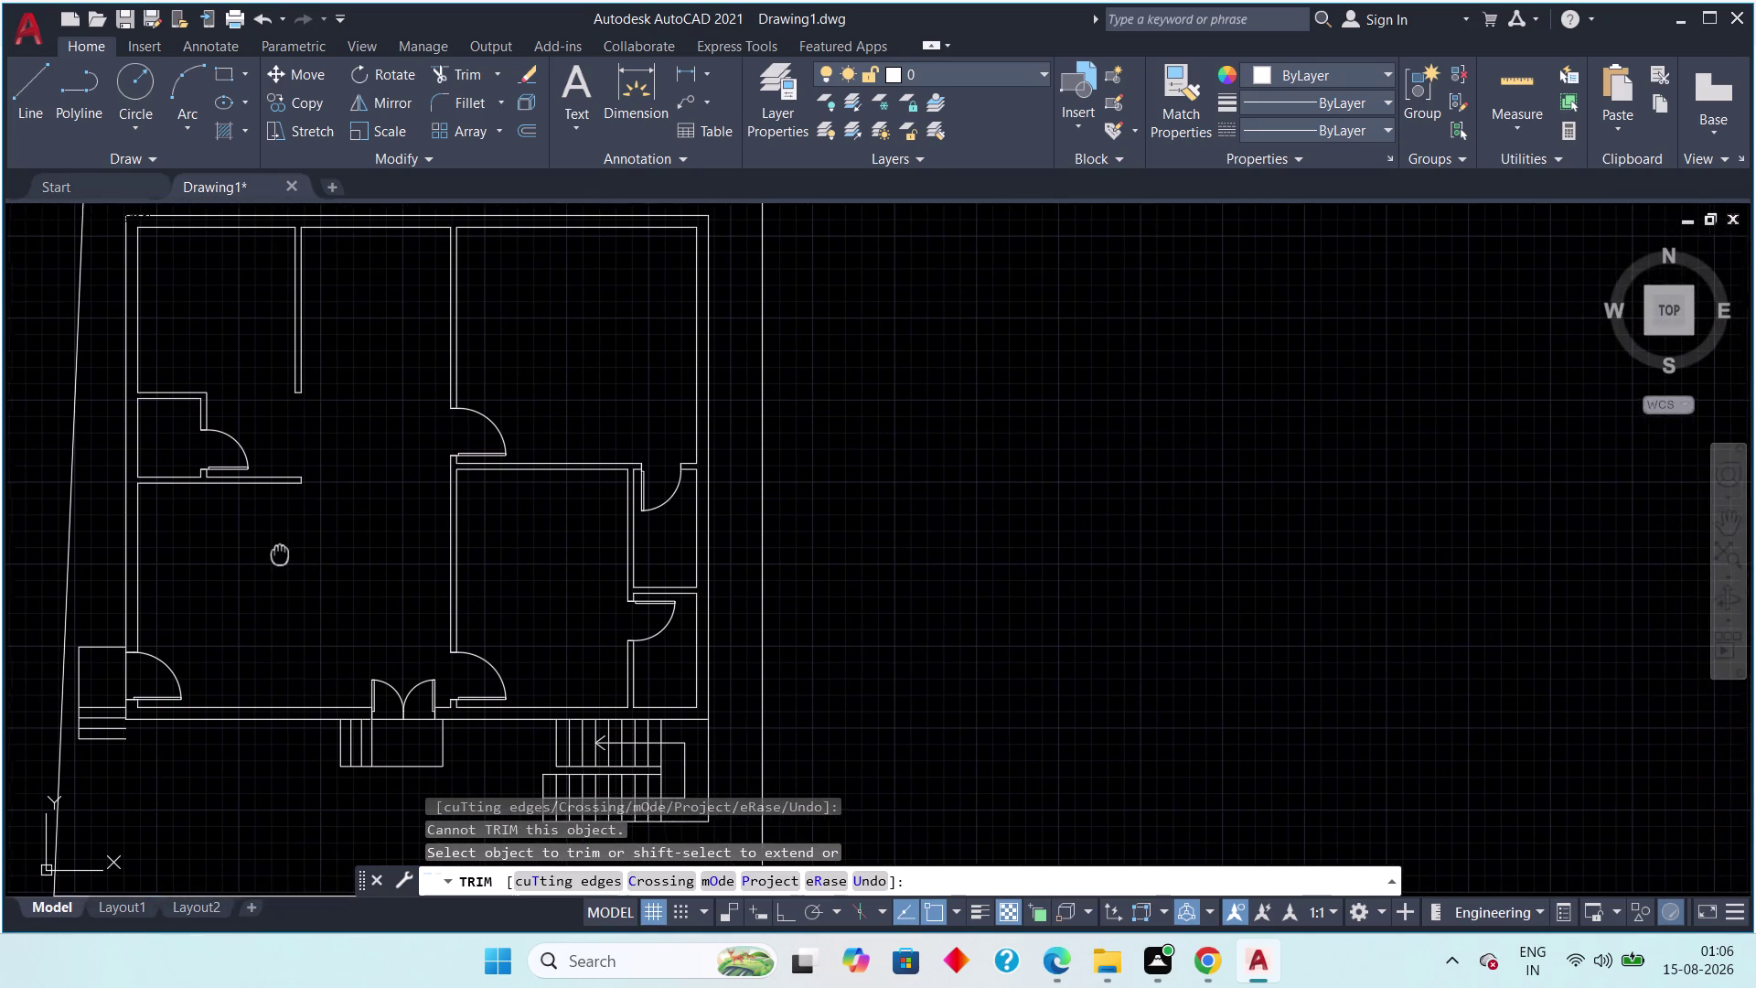
middle_drag(280, 552, 203, 546)
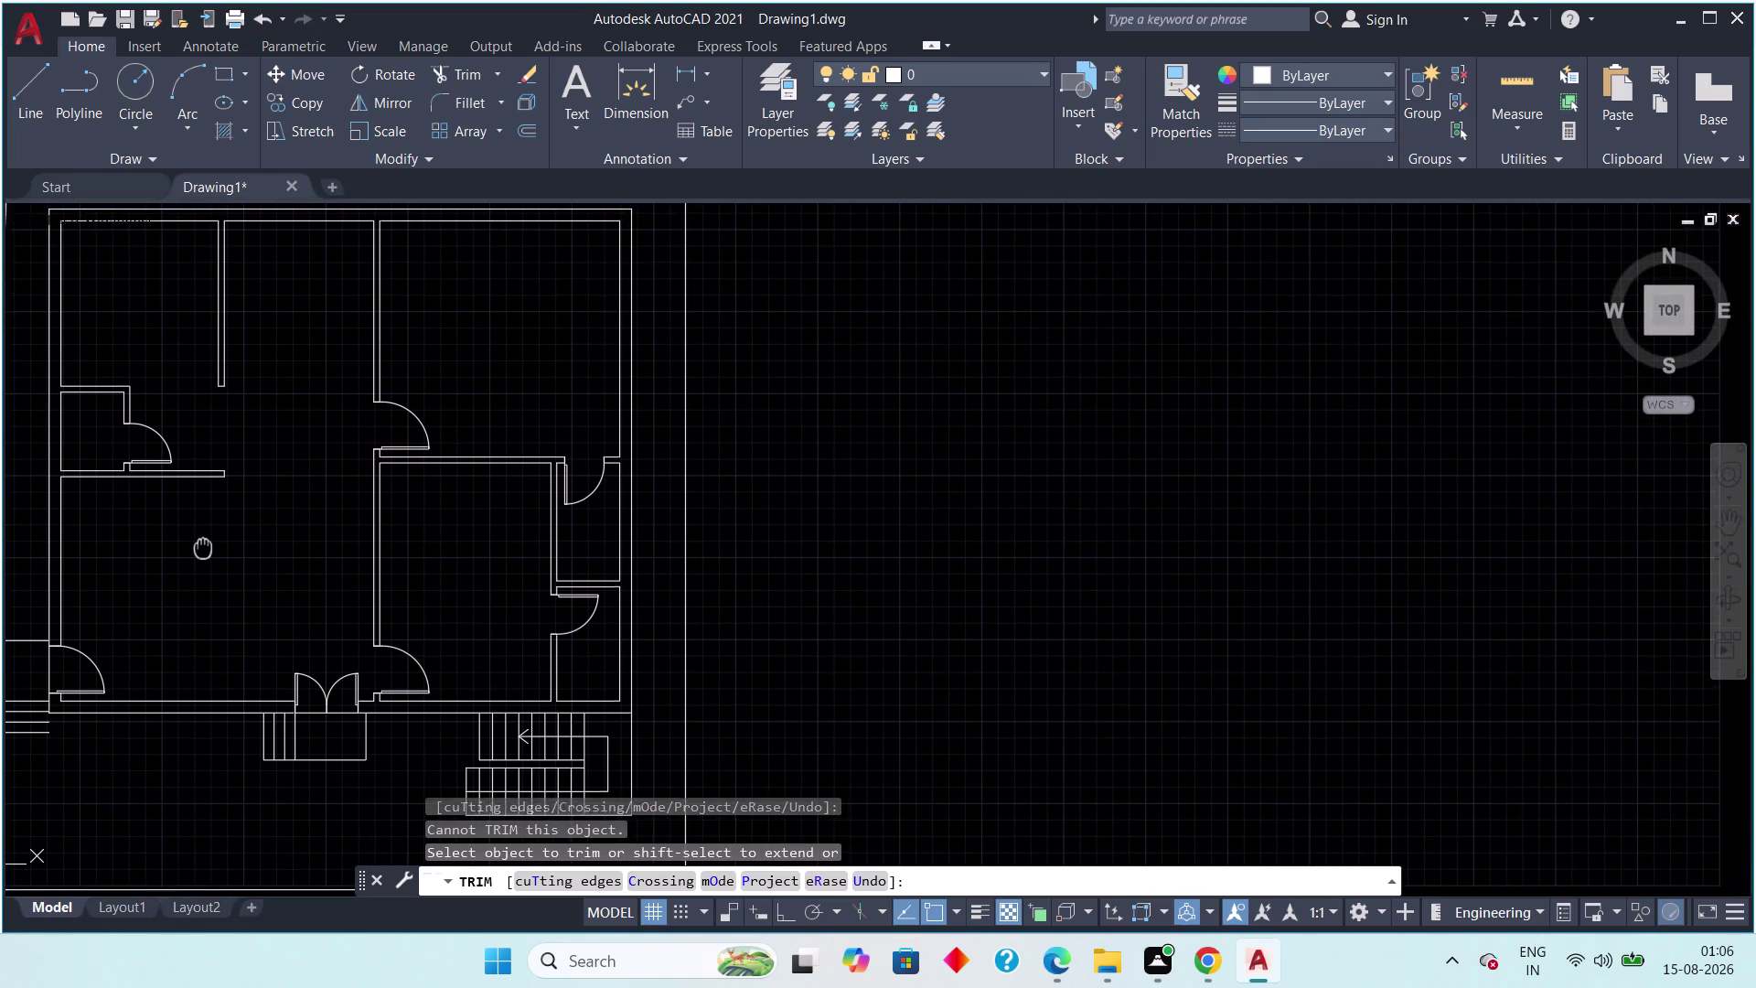
middle_drag(203, 546, 238, 561)
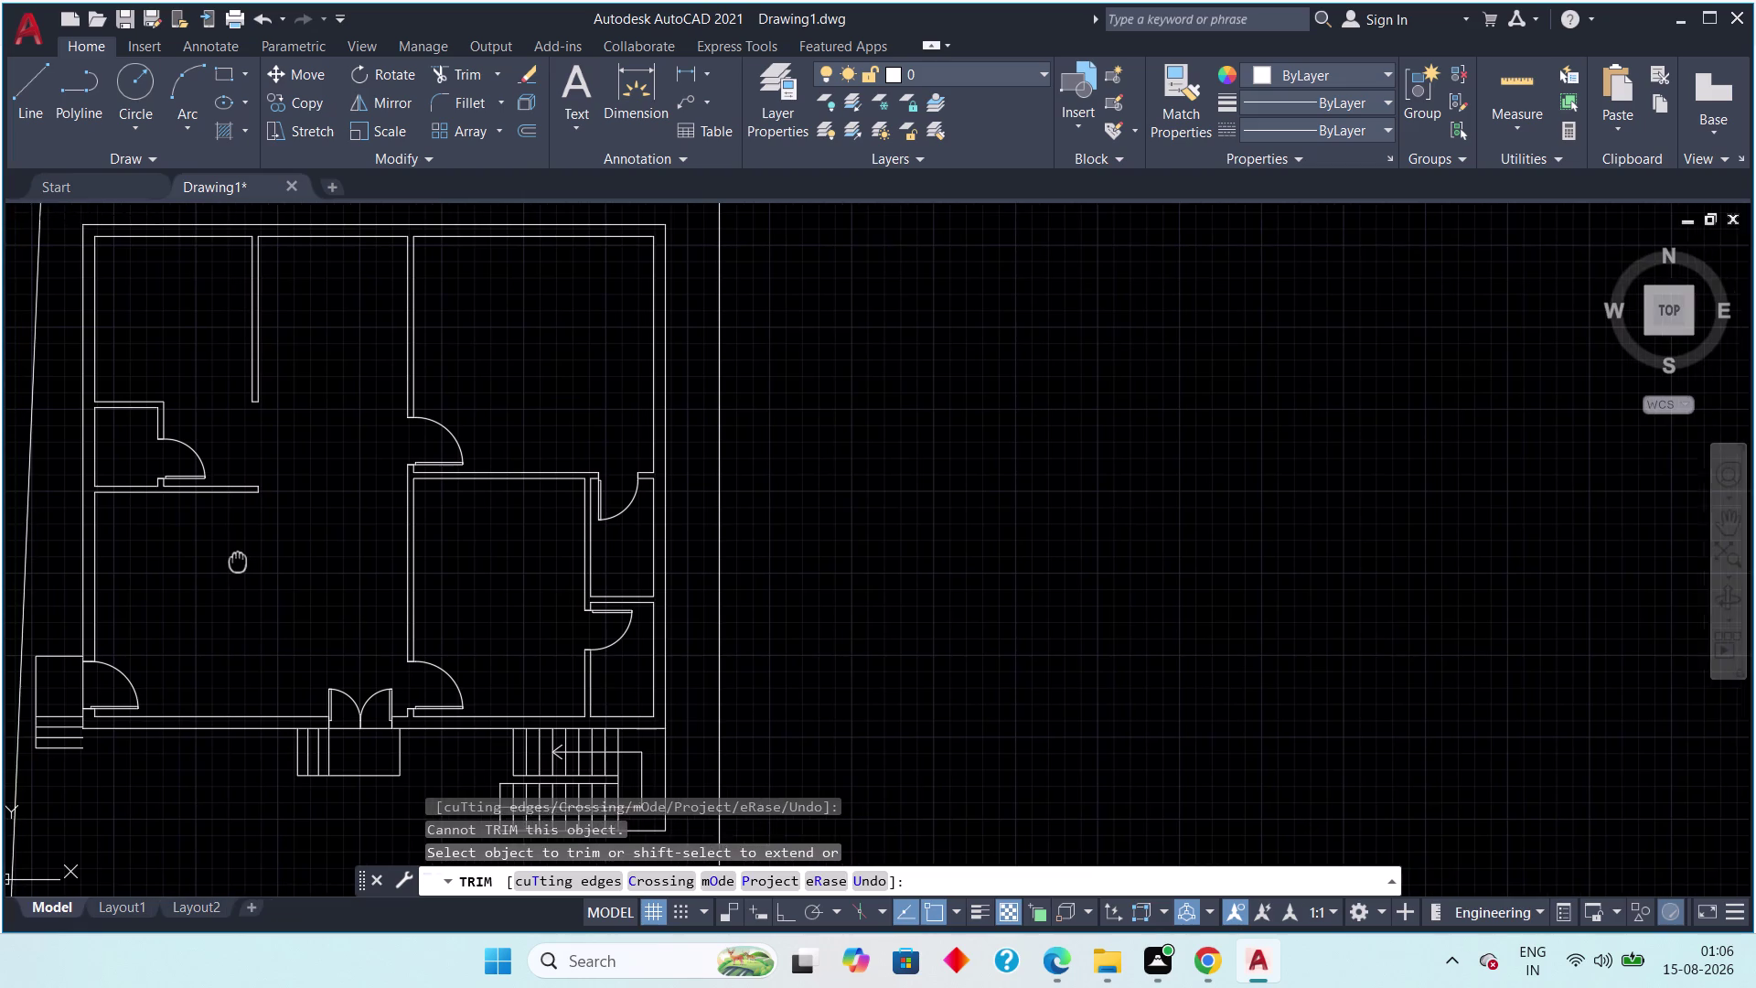
middle_drag(238, 561, 295, 518)
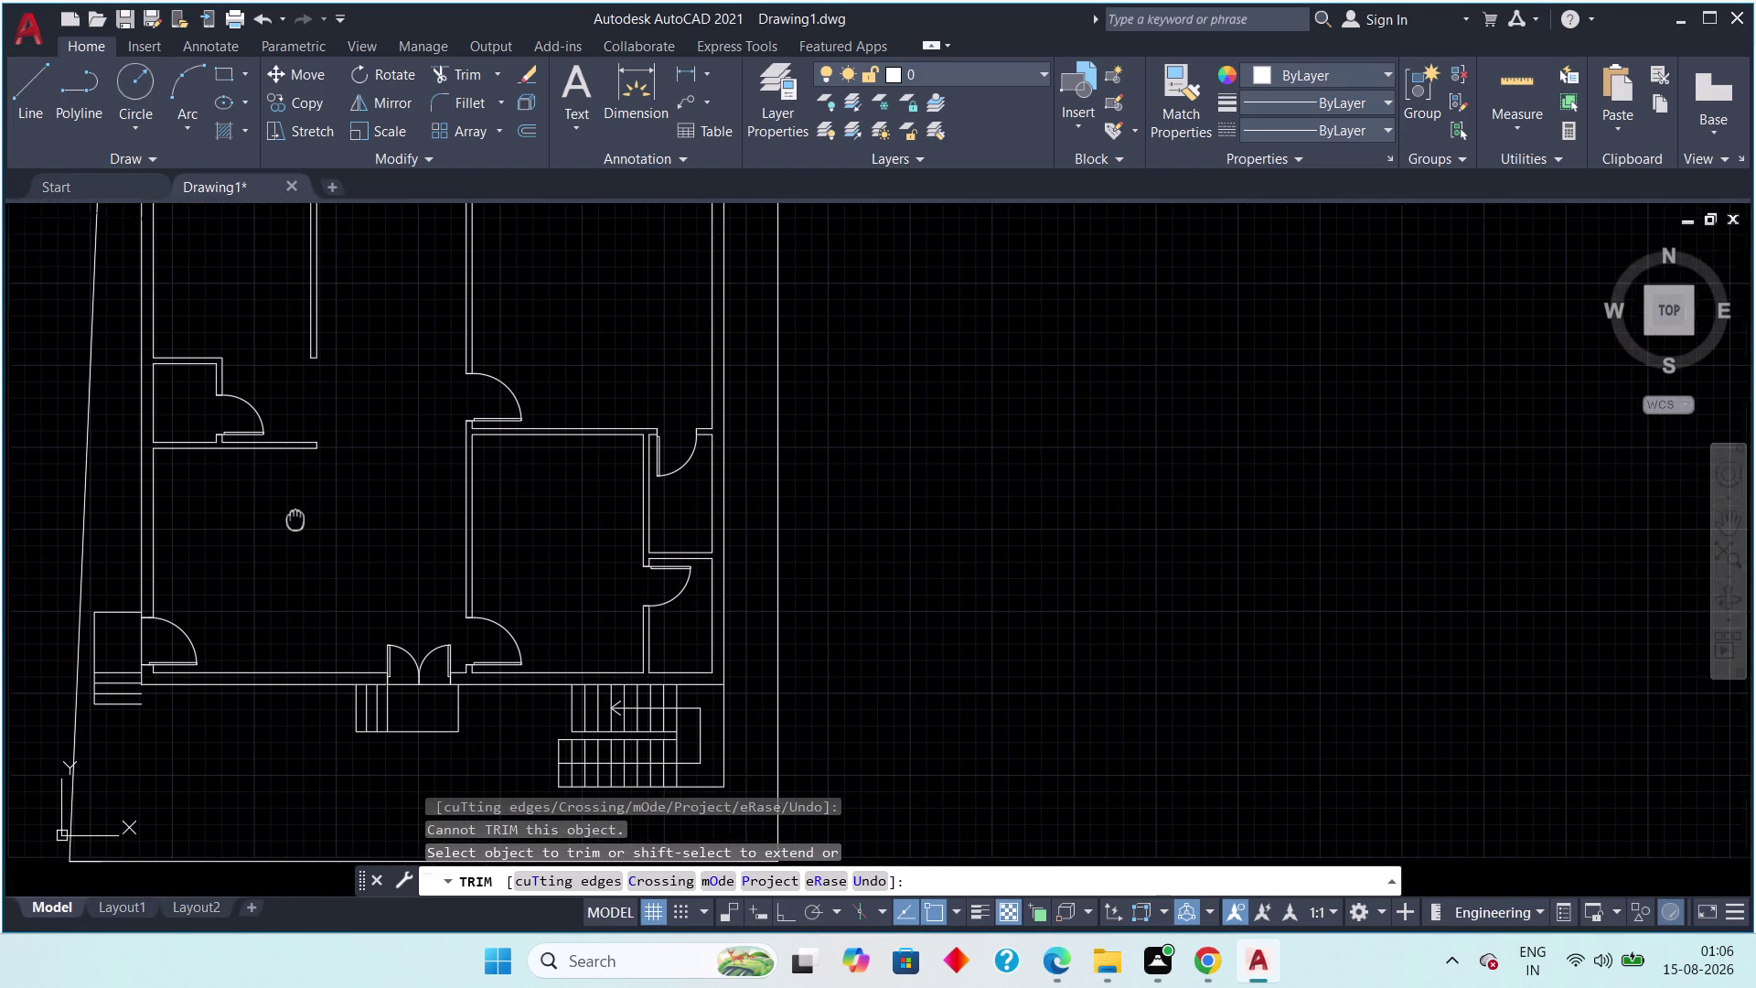
middle_drag(295, 518, 264, 538)
scroll(down, 3)
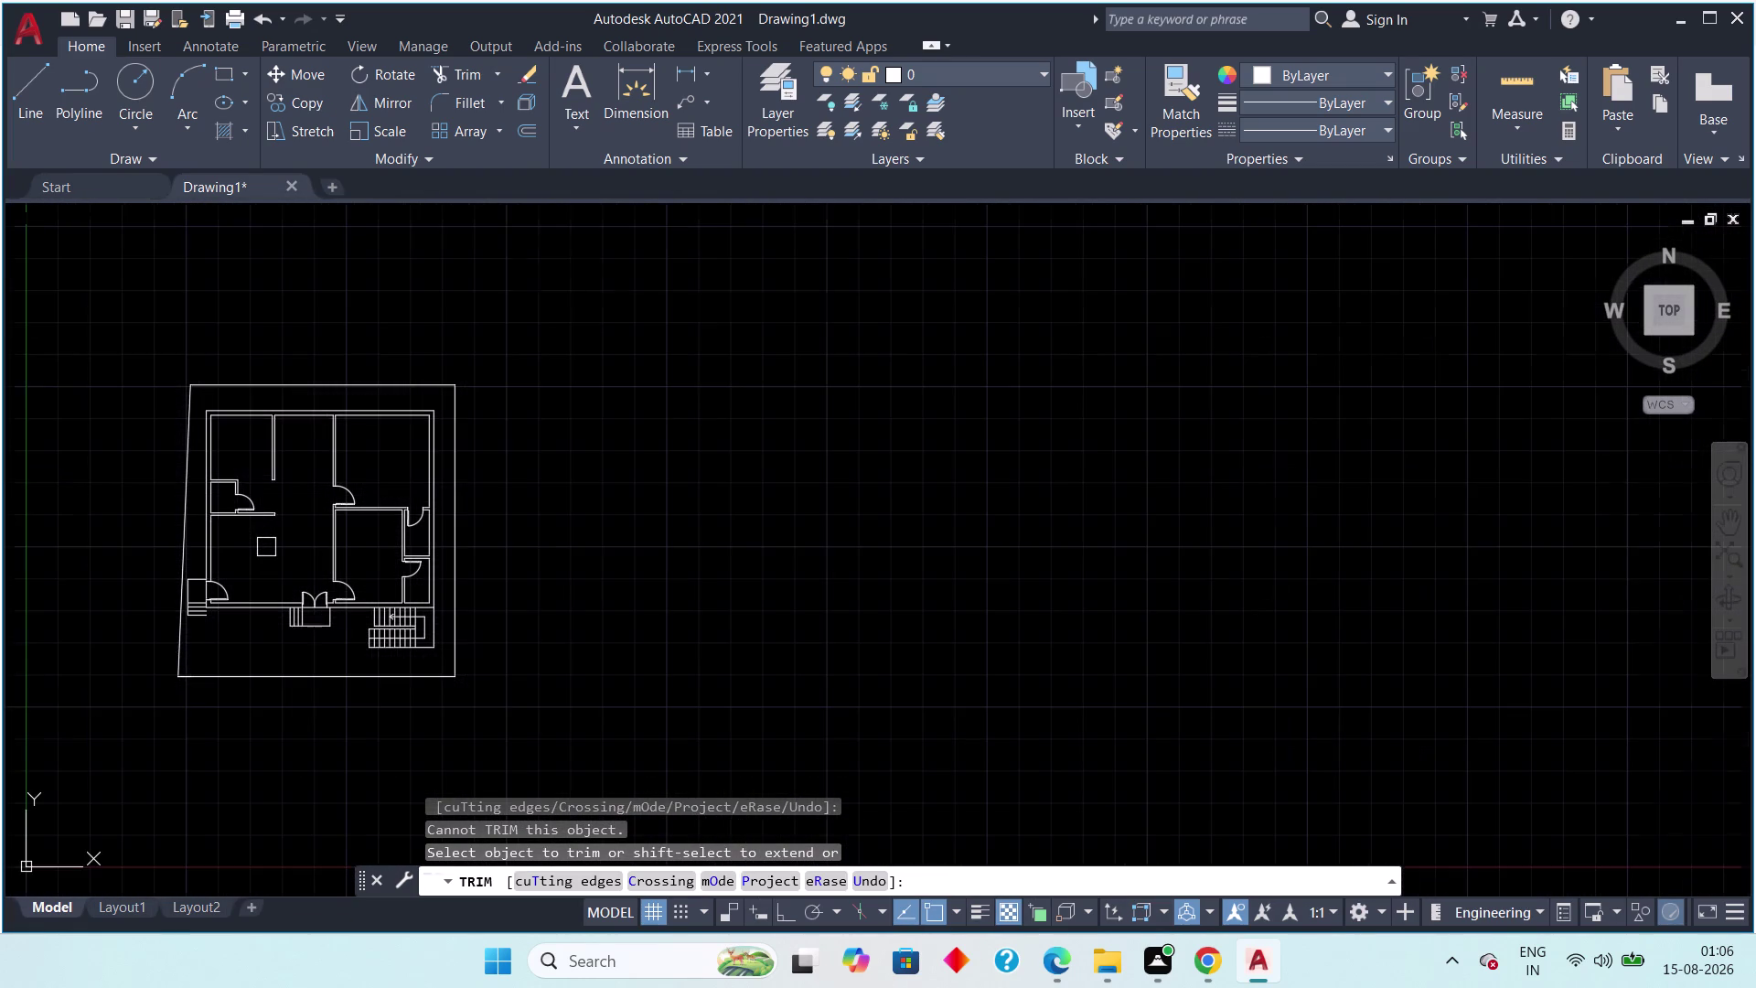
scroll(up, 3)
scroll(up, 3)
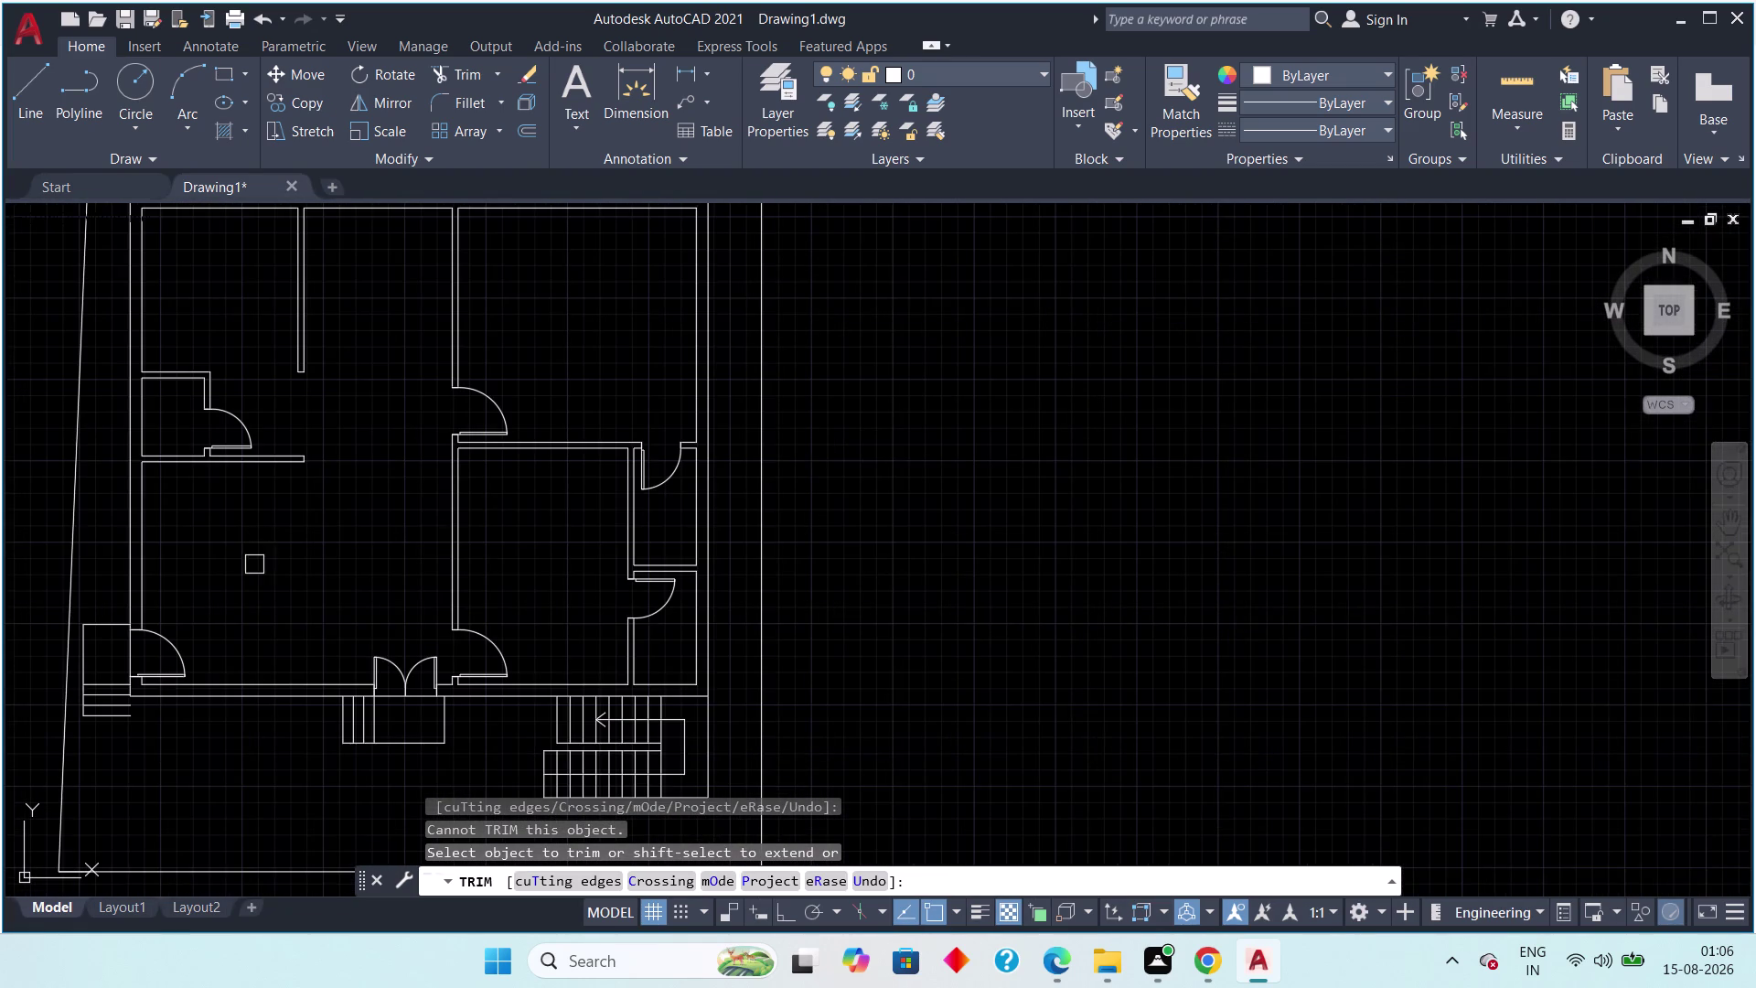
middle_drag(247, 564, 156, 664)
key(Escape)
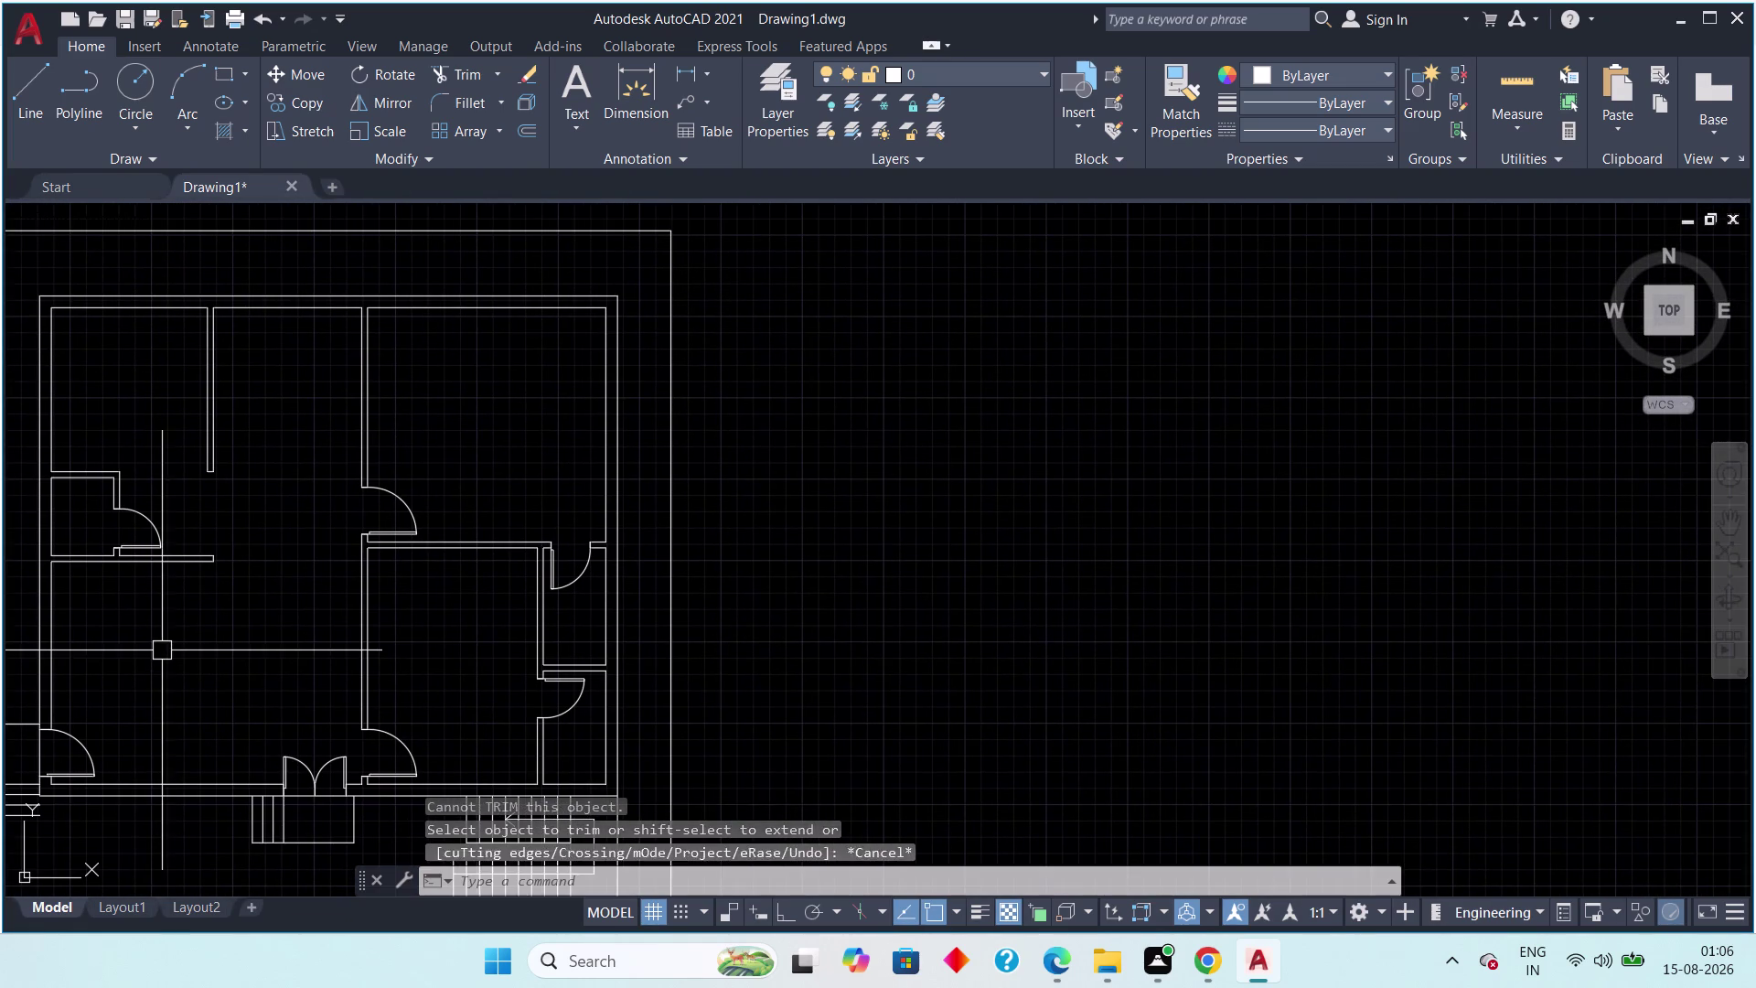
key(Escape)
middle_drag(203, 644, 151, 580)
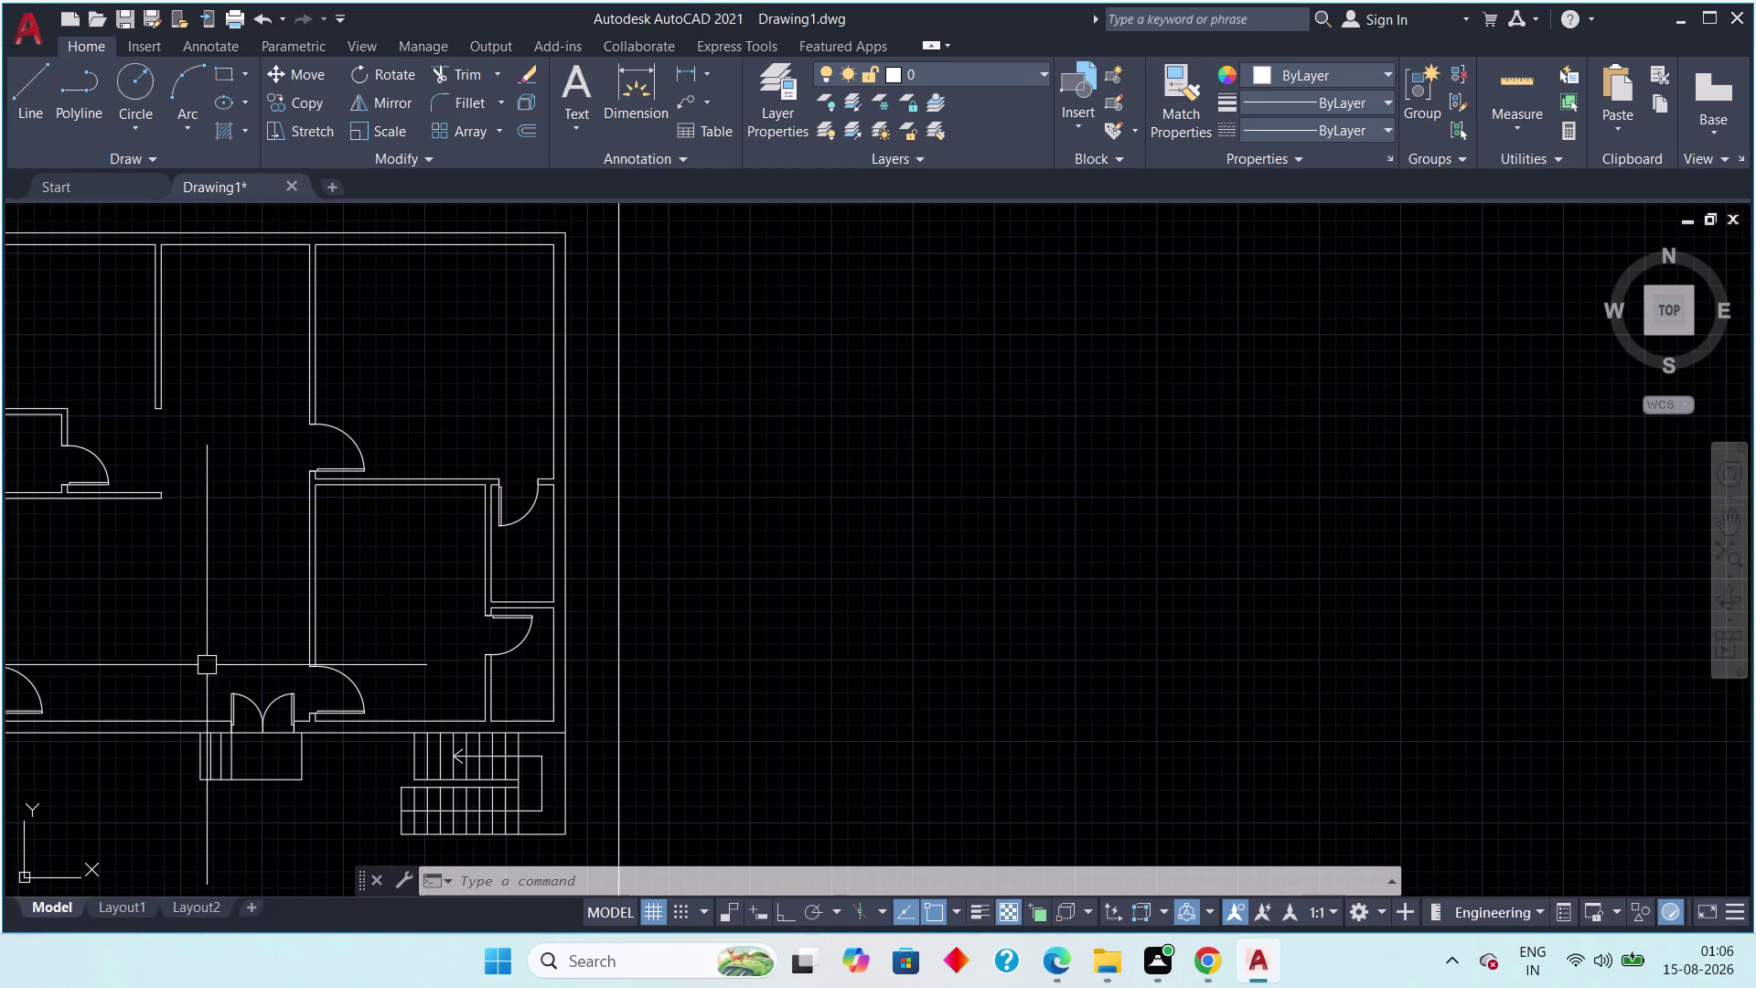
middle_drag(386, 687, 425, 642)
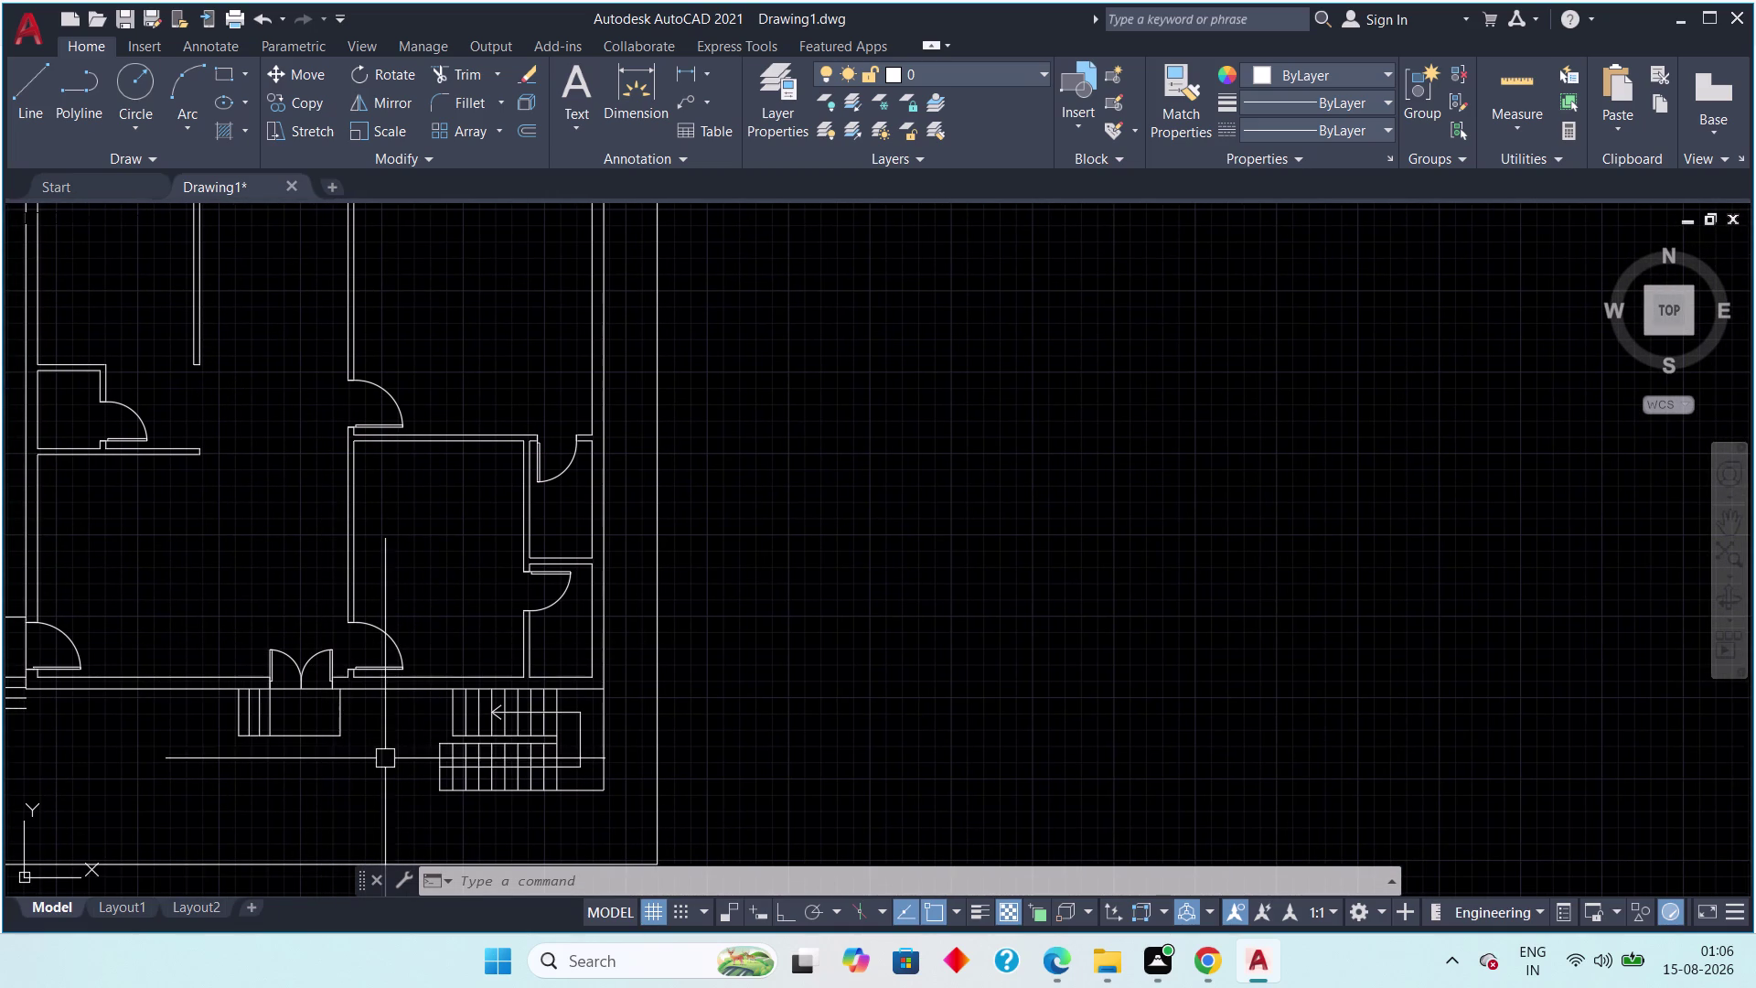
scroll(up, 3)
scroll(up, 3)
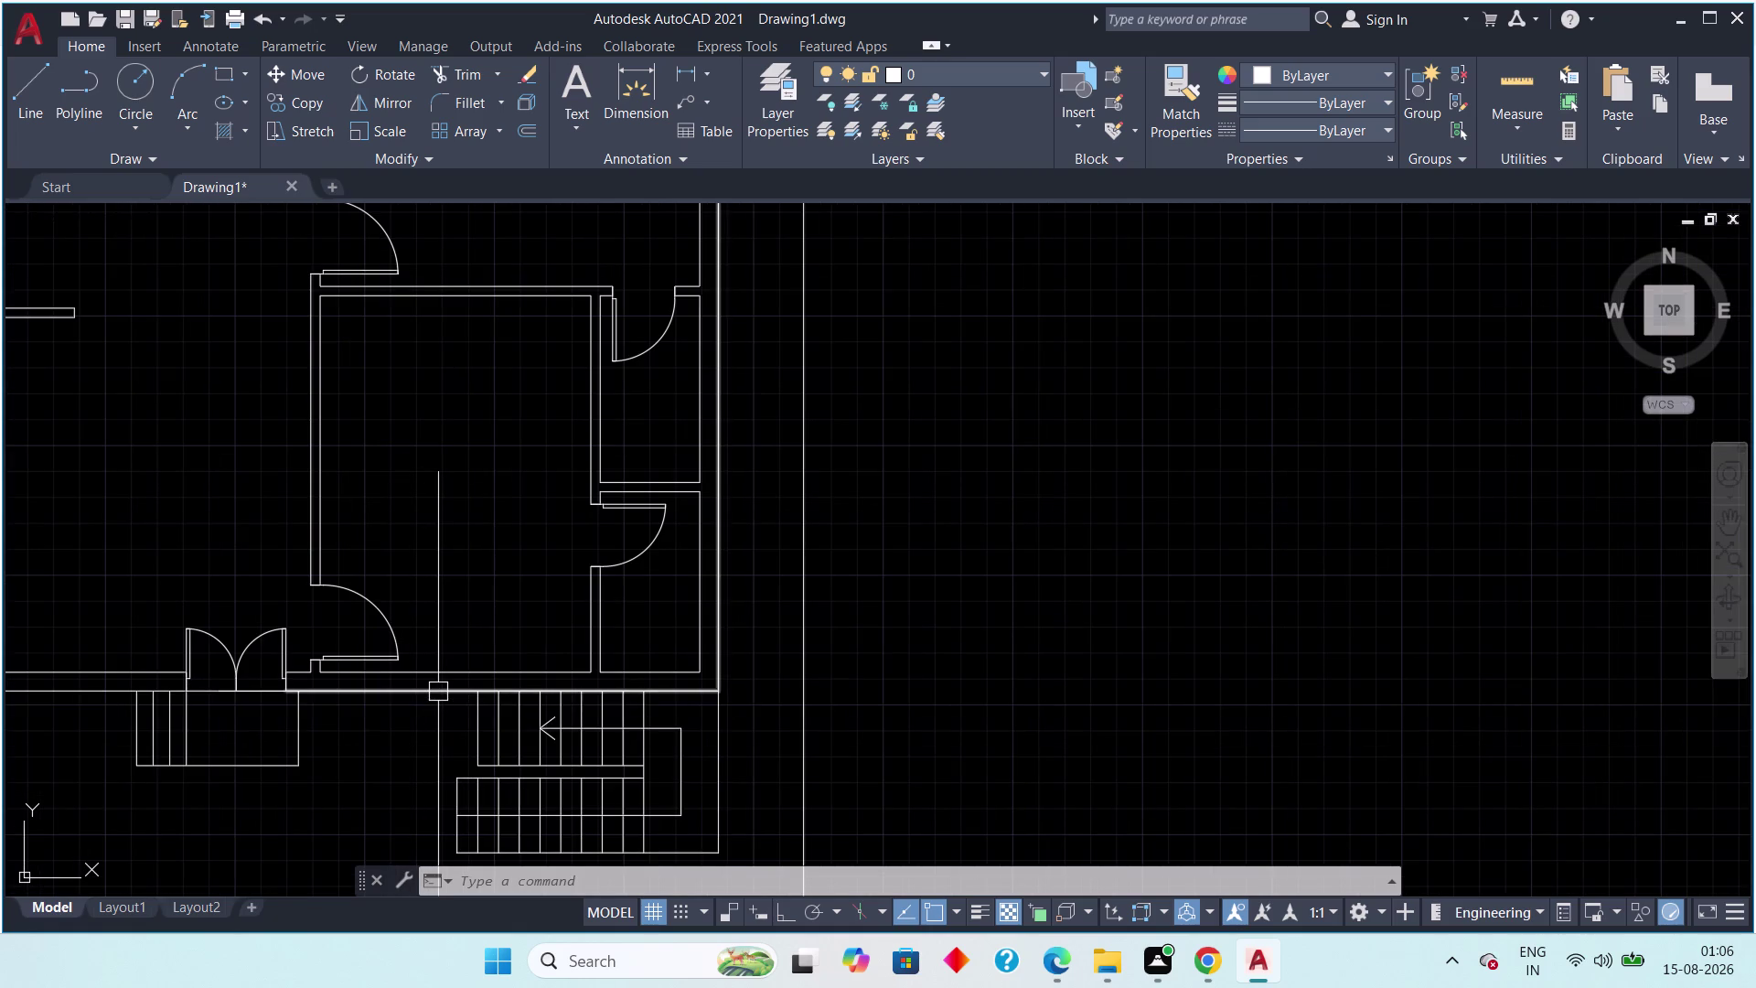
scroll(down, 3)
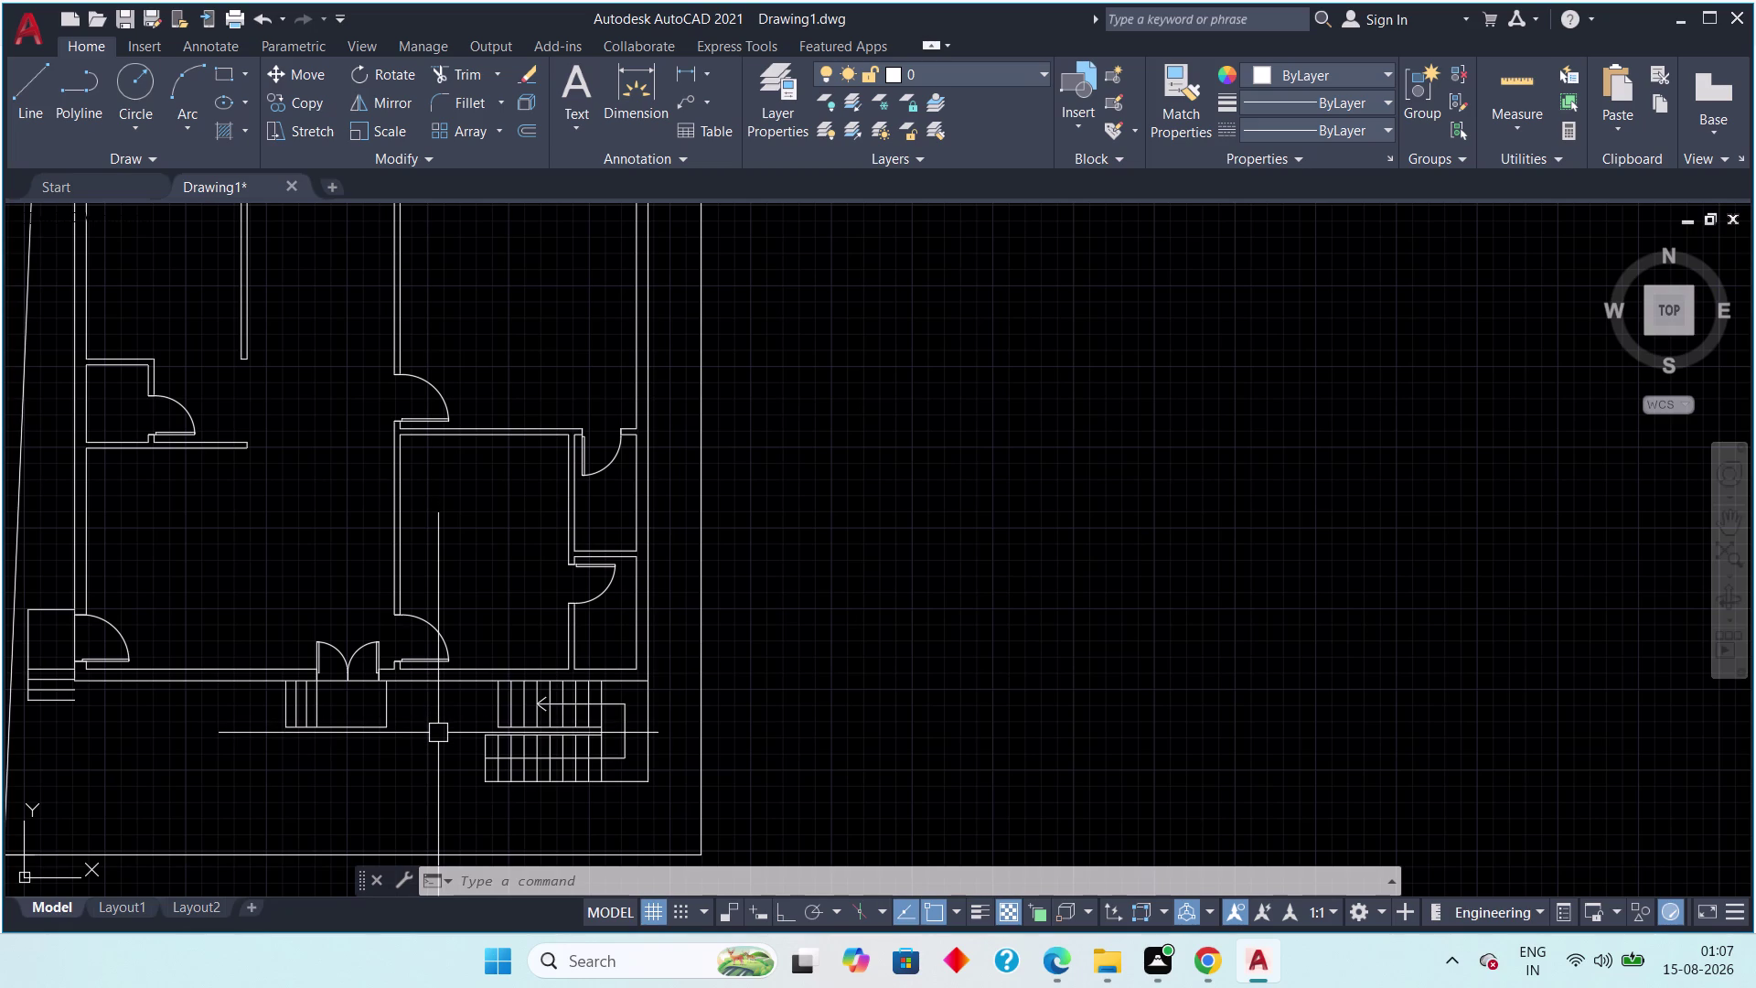
middle_drag(497, 632, 494, 586)
scroll(down, 3)
scroll(up, 3)
scroll(up, 3)
key(Escape)
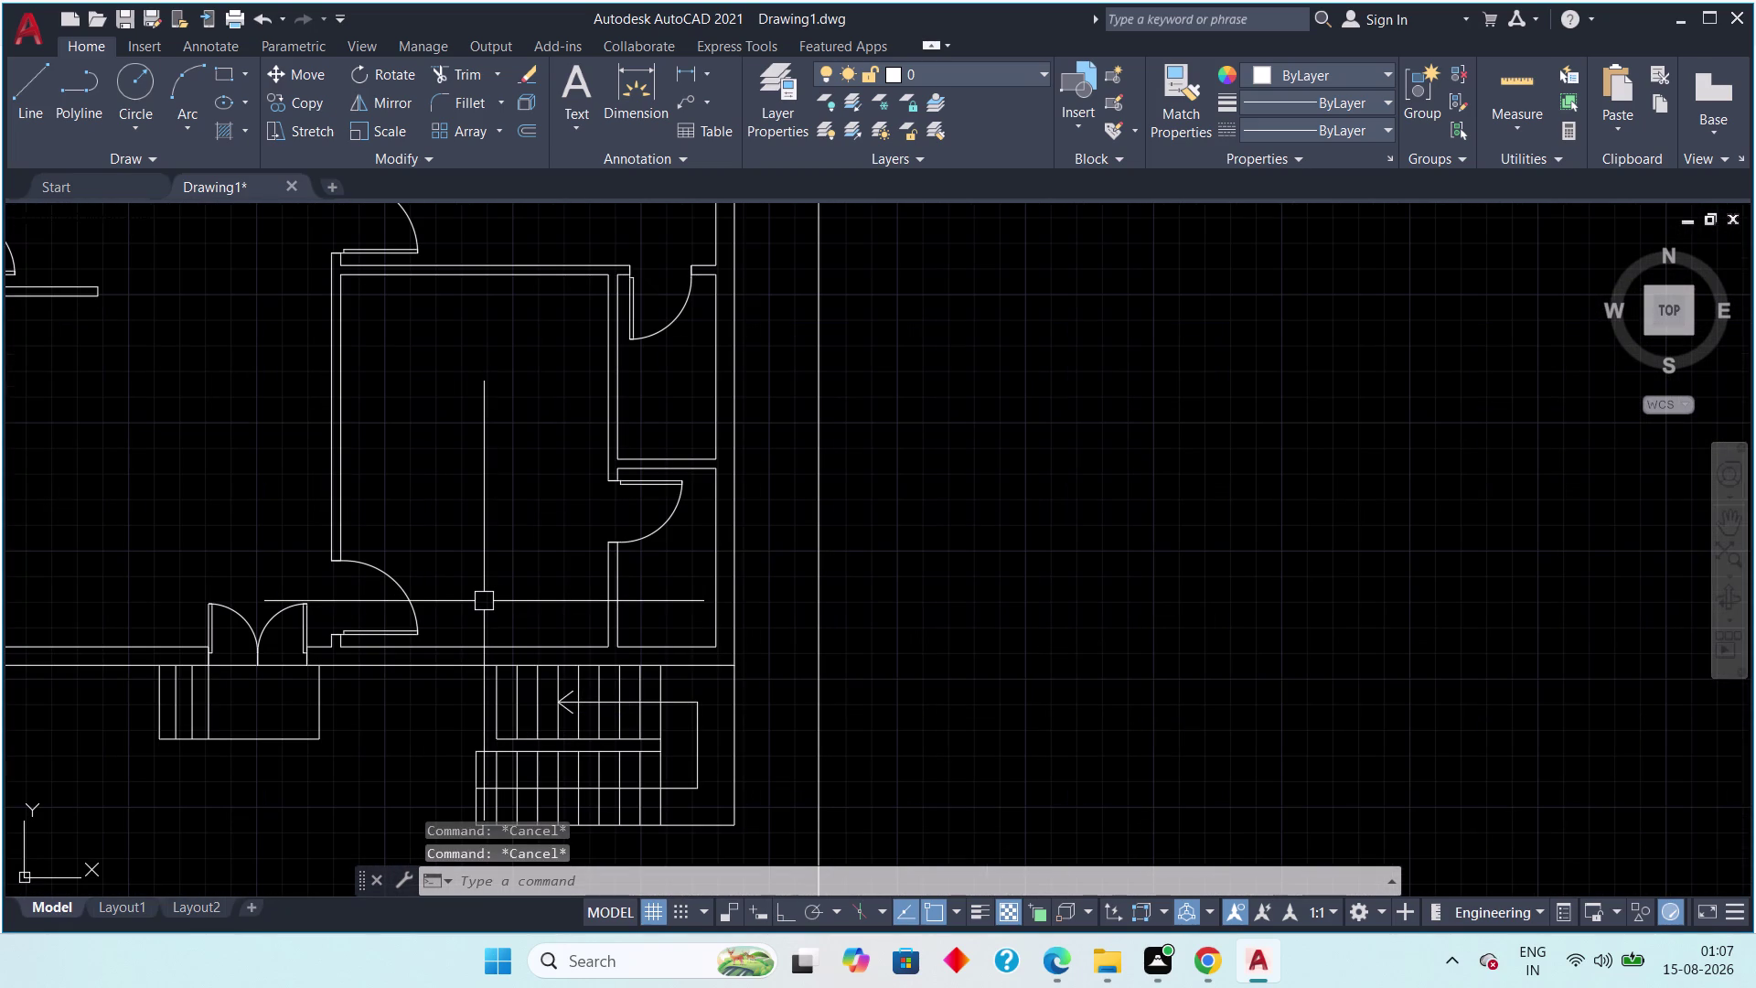
Try a line at the wall junction beside the staircase, cancel it, and move to the top wall.
text(l)
key(space)
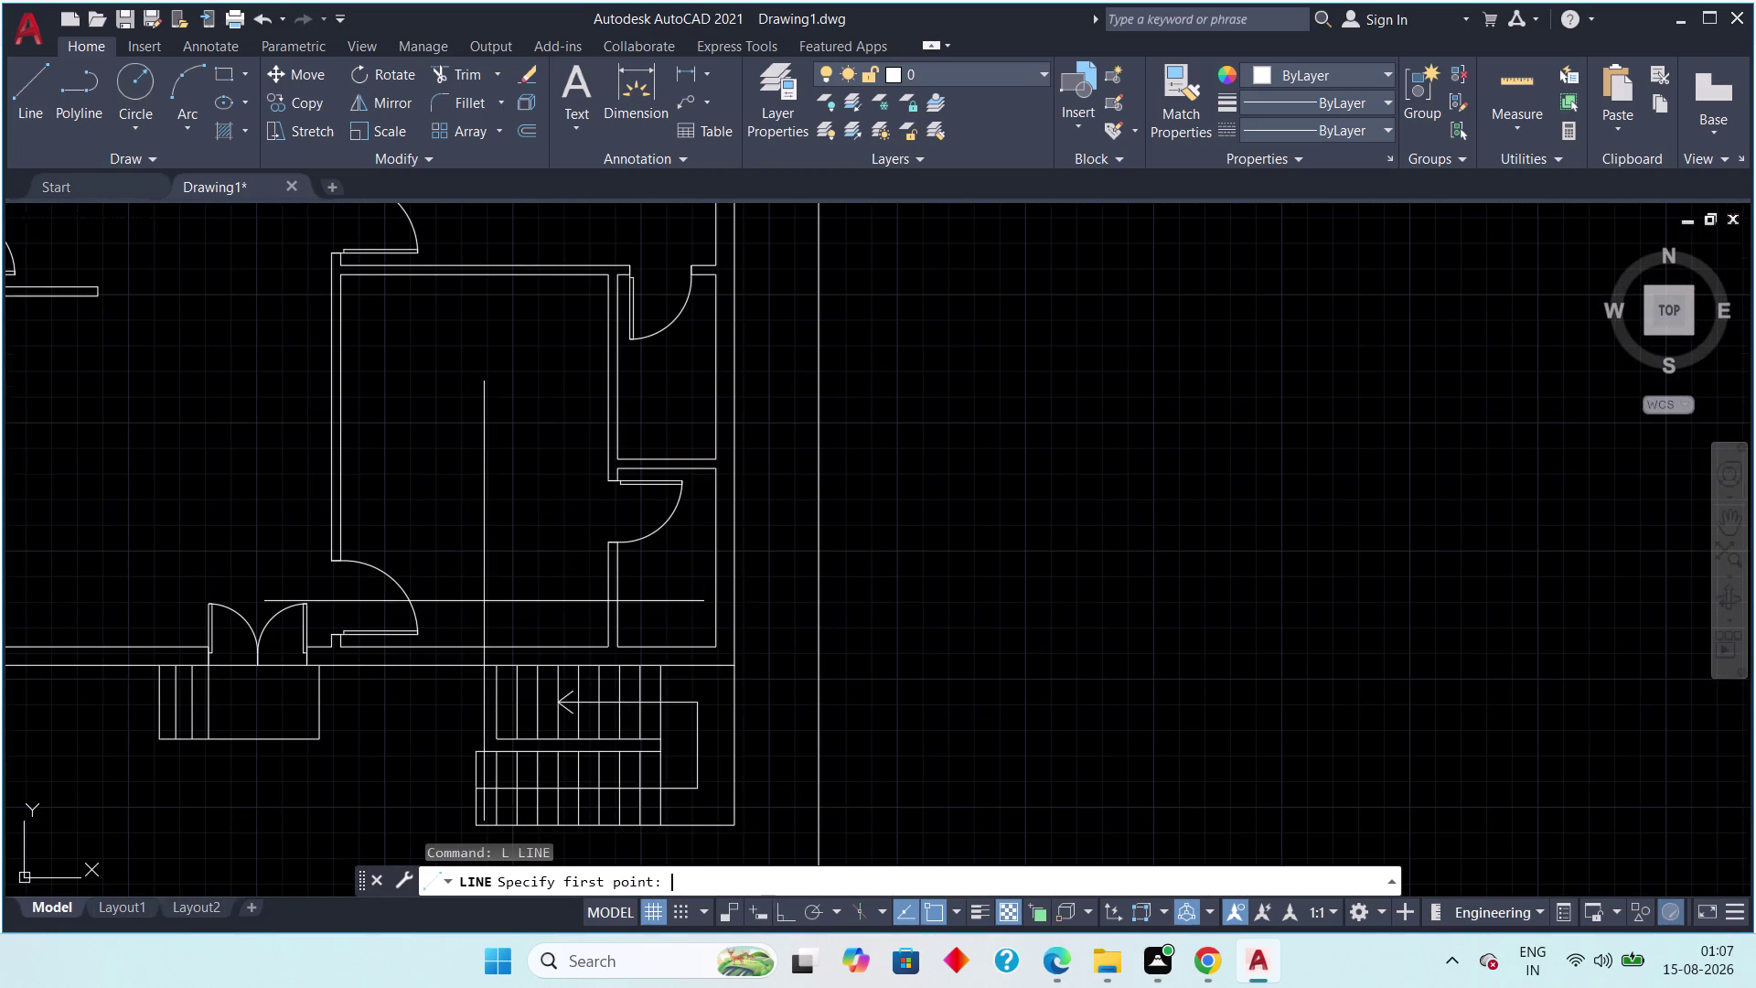
scroll(up, 3)
middle_drag(480, 620, 460, 549)
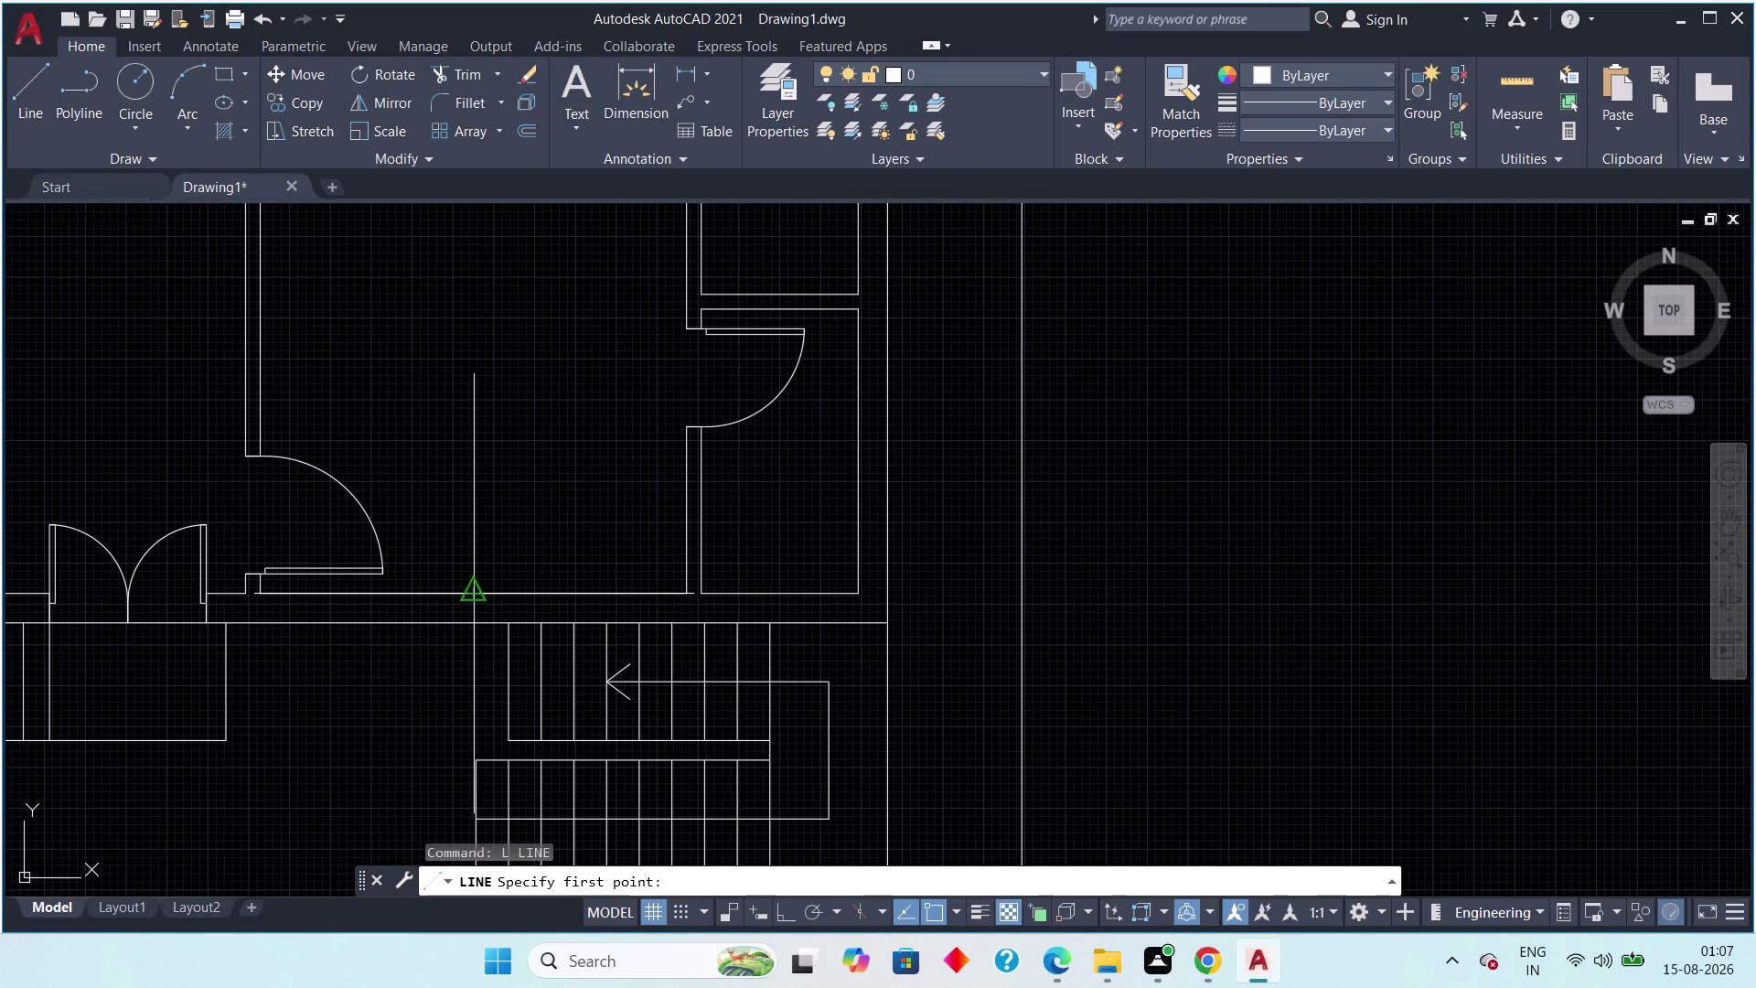
click(472, 598)
click(470, 623)
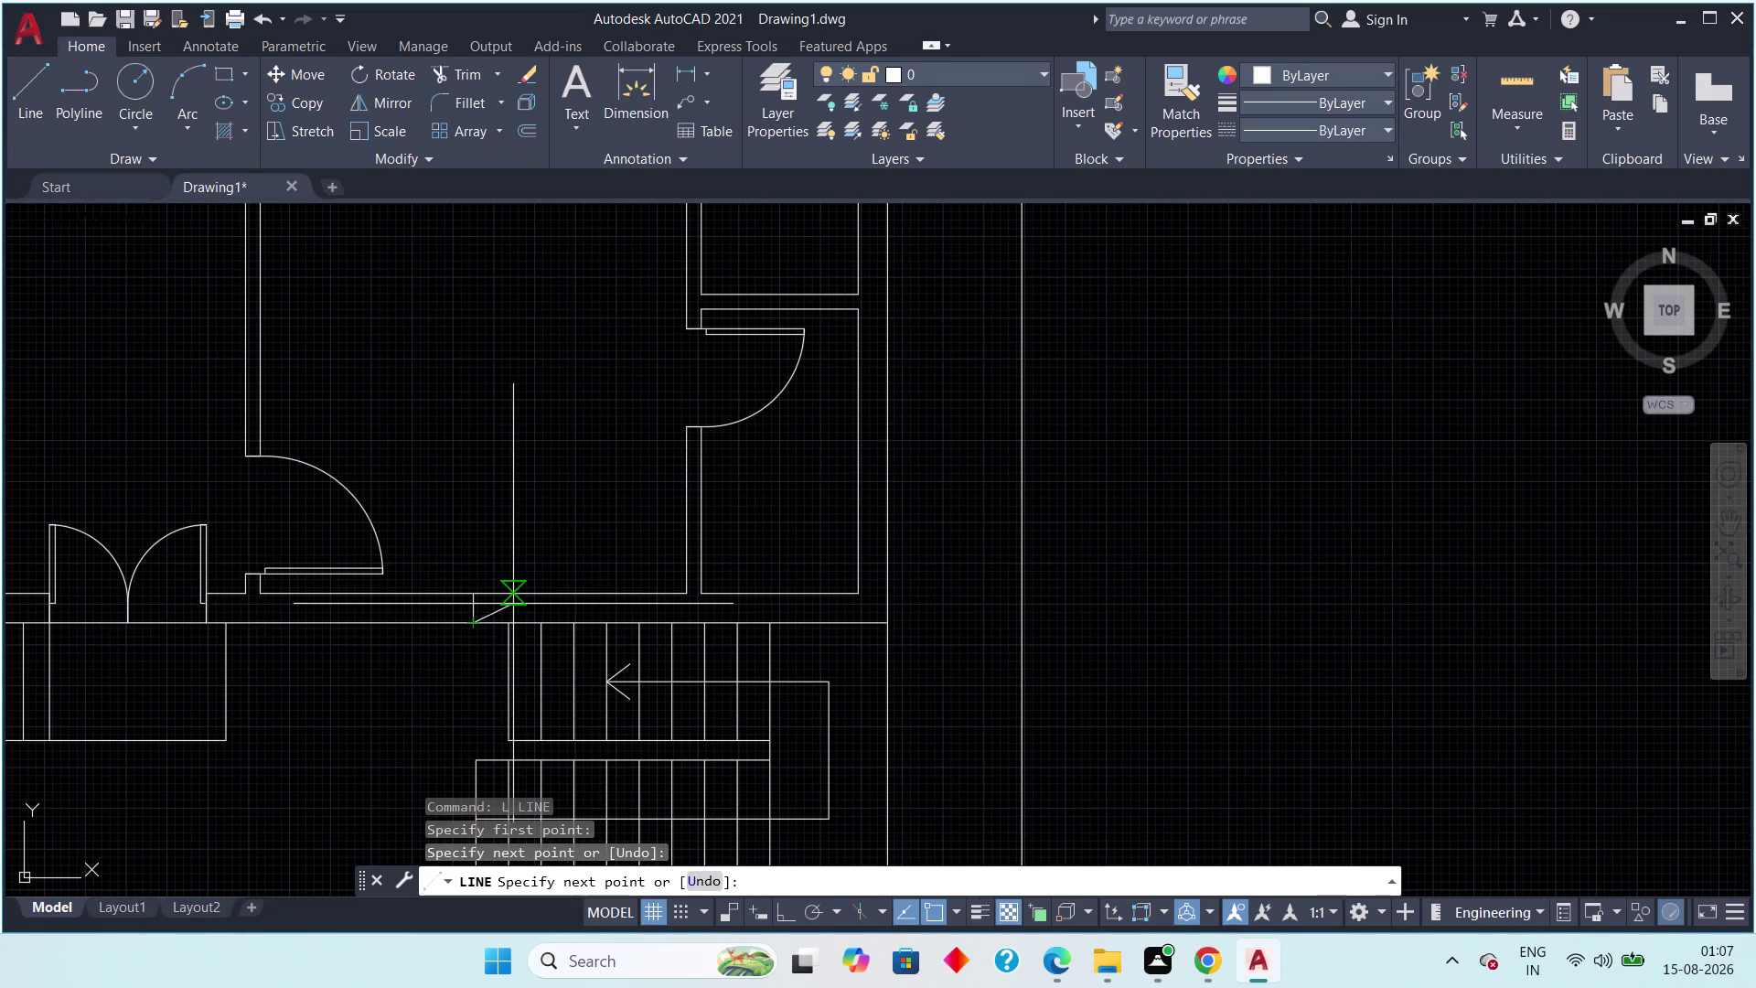
key(Escape)
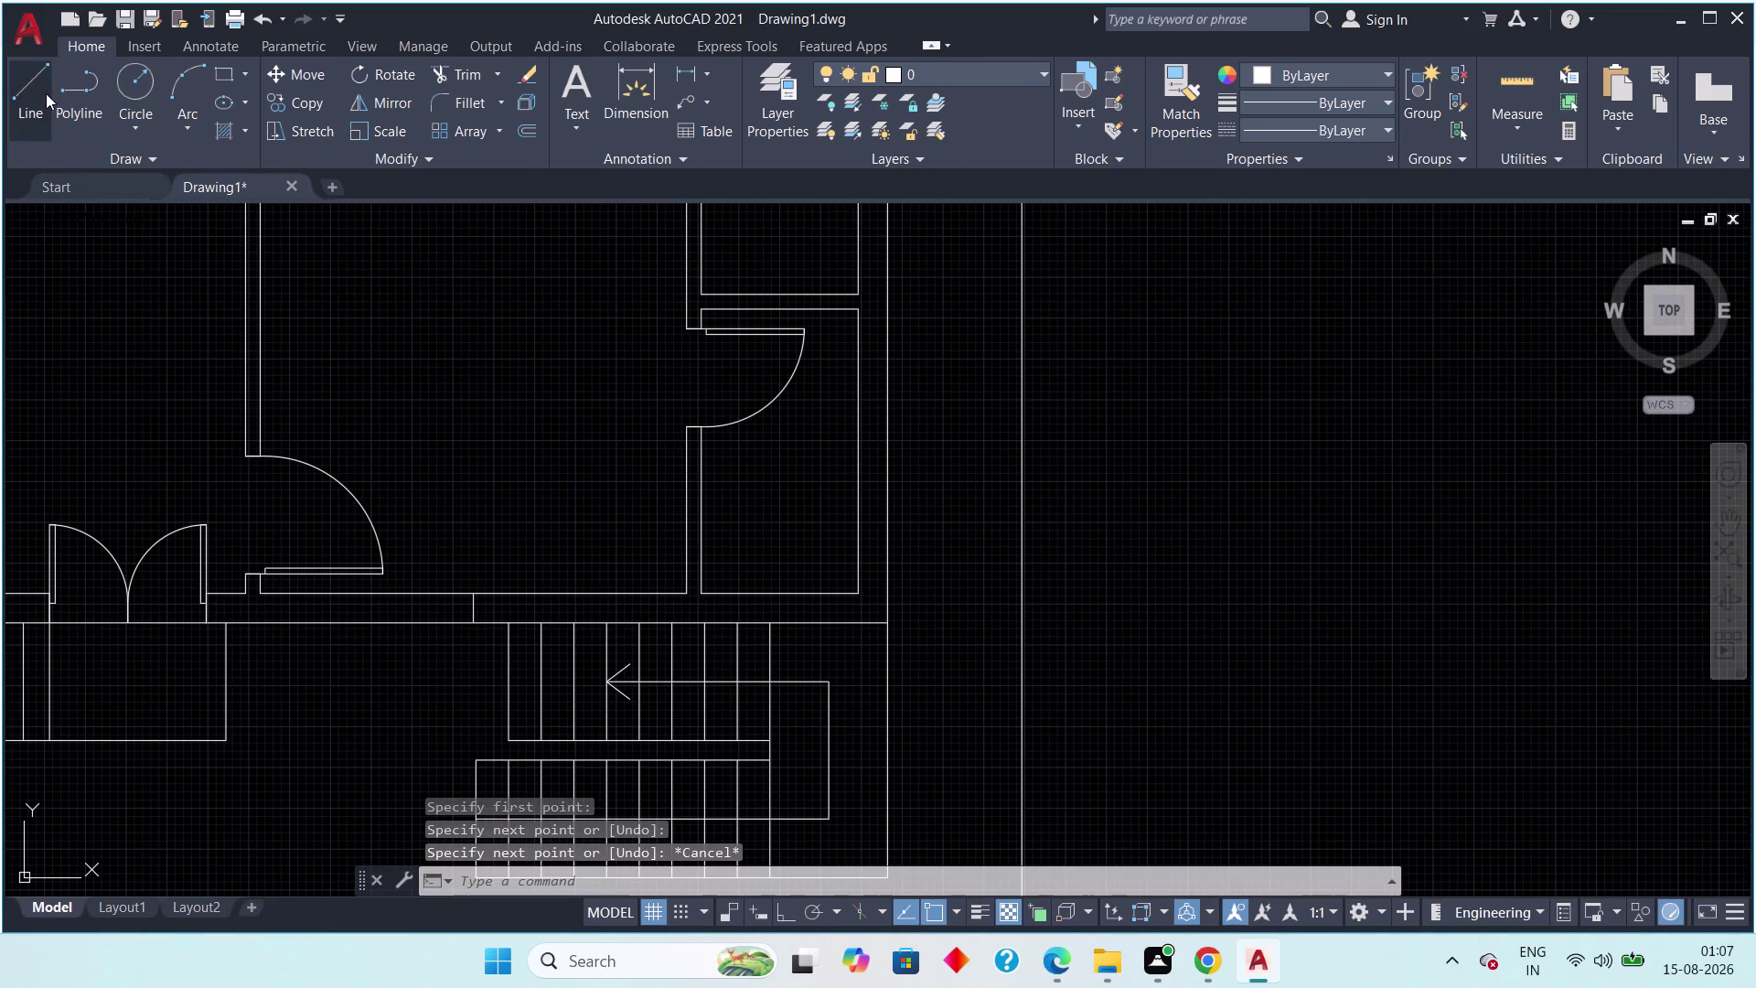
middle_drag(564, 560, 403, 807)
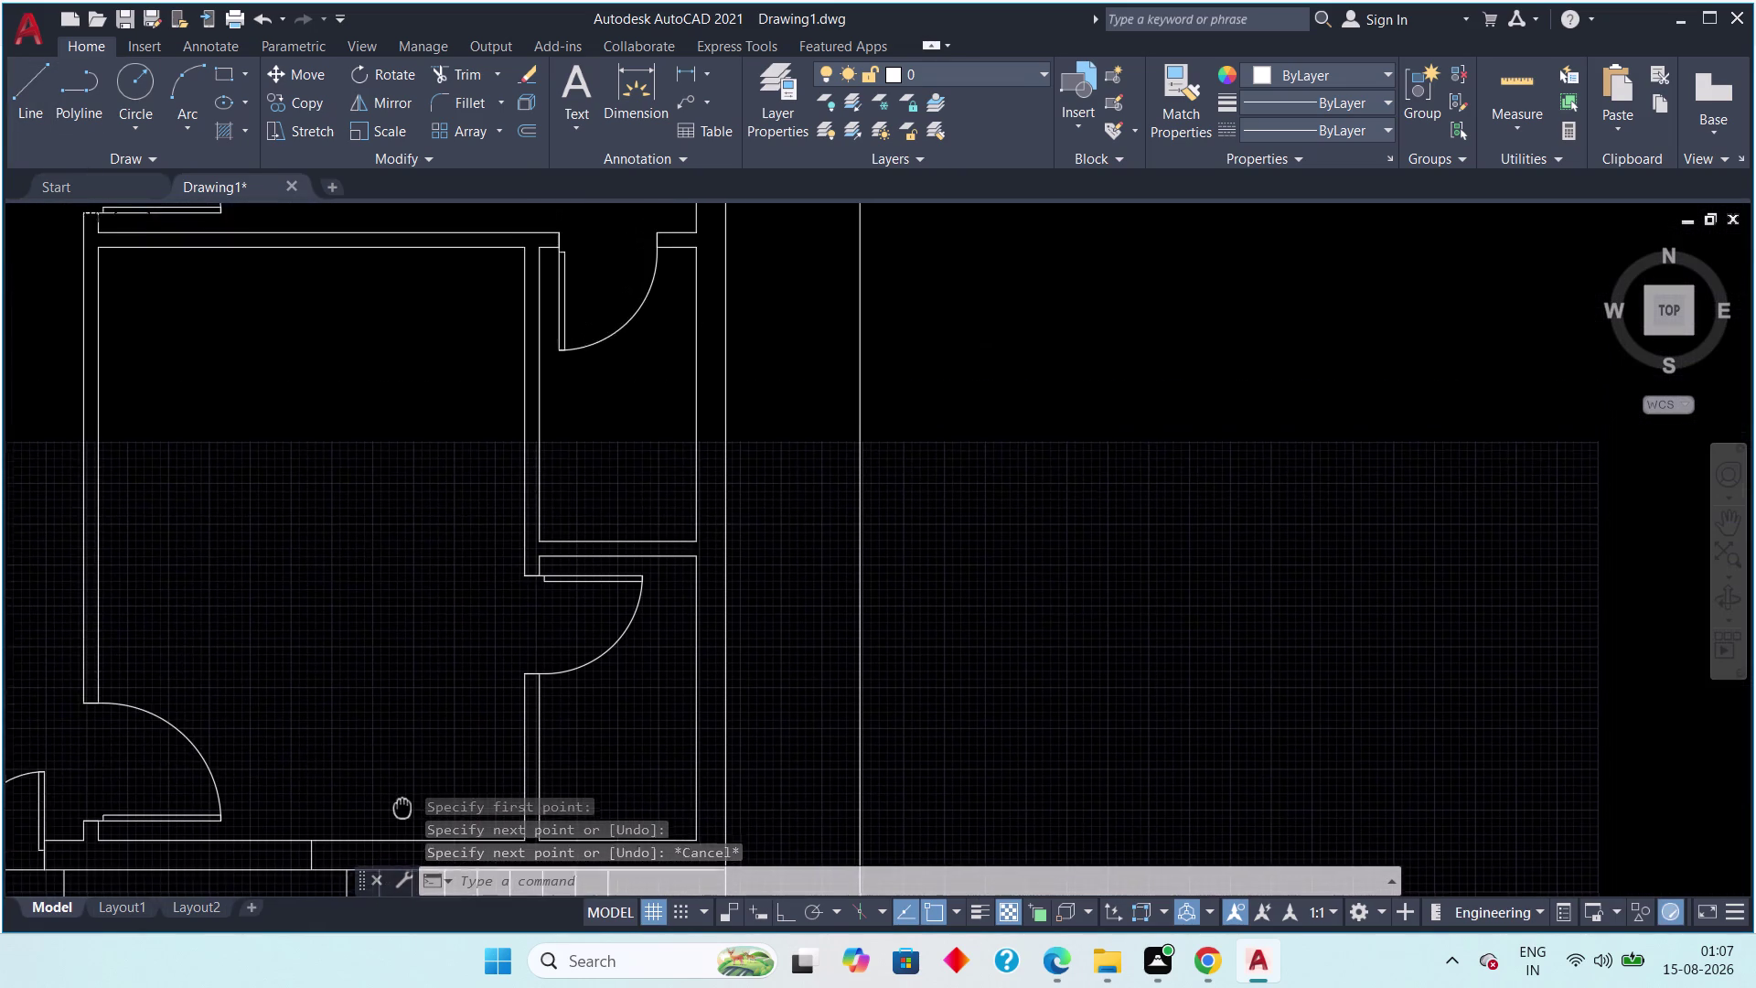
middle_drag(403, 808, 385, 953)
scroll(down, 3)
middle_drag(401, 807, 366, 825)
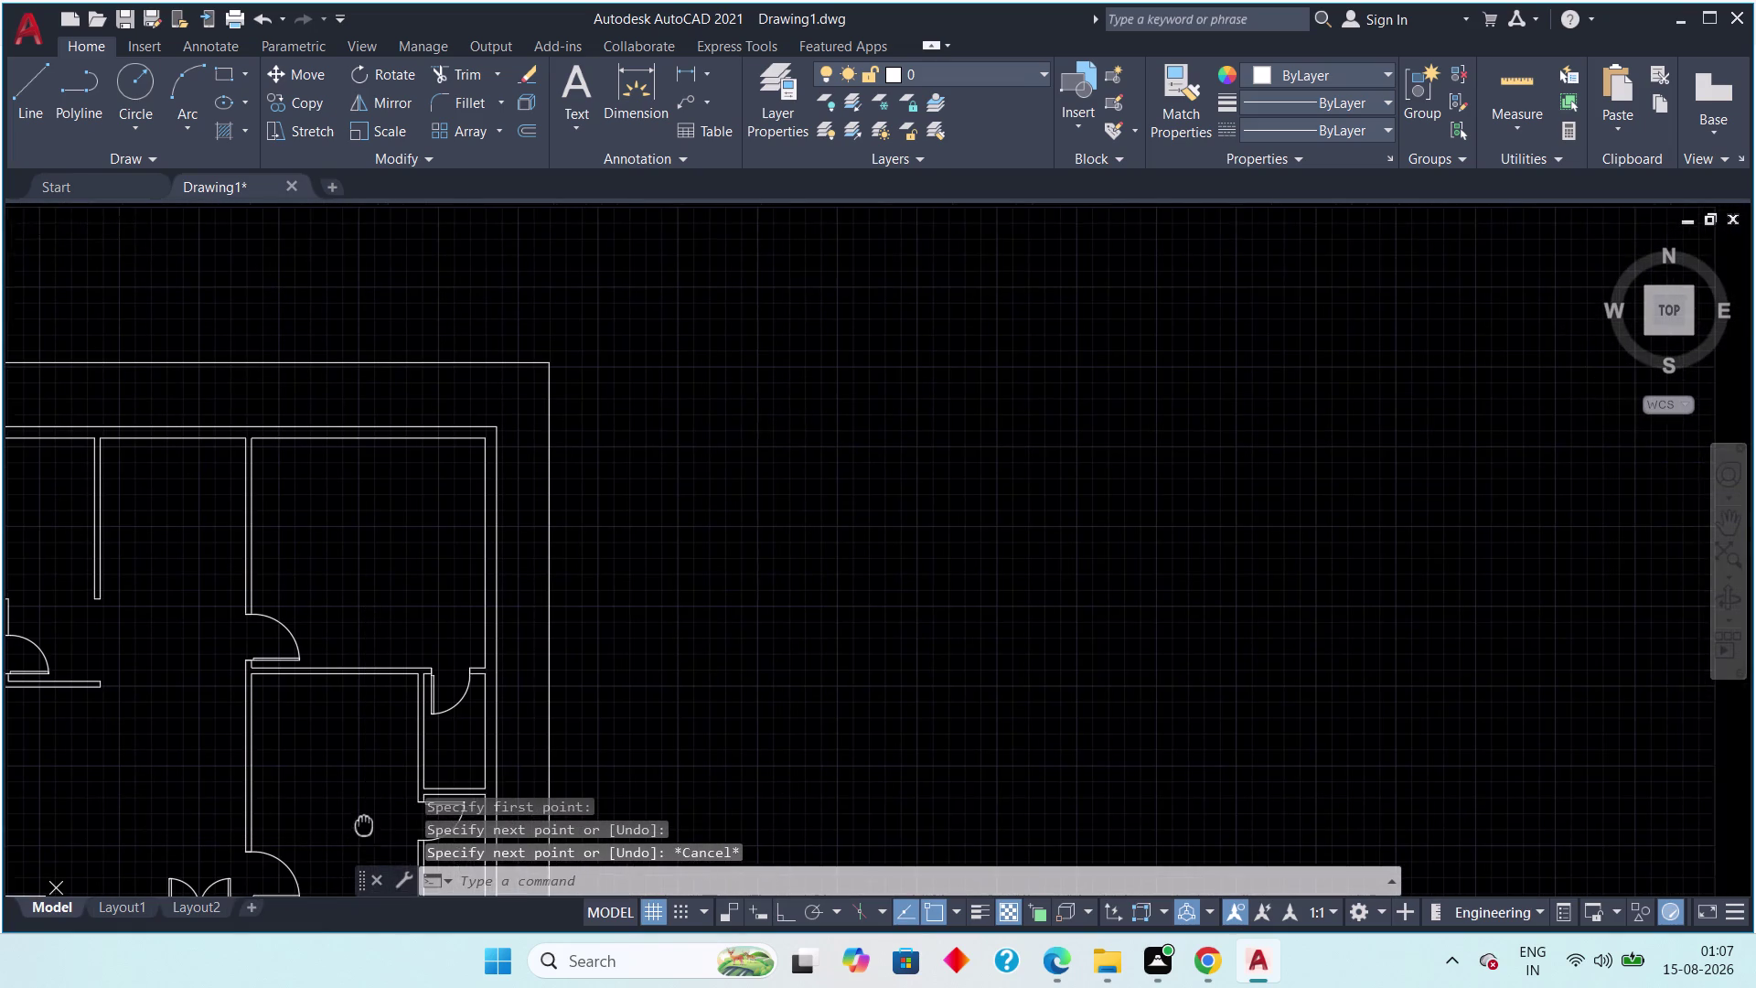
middle_drag(366, 825, 342, 825)
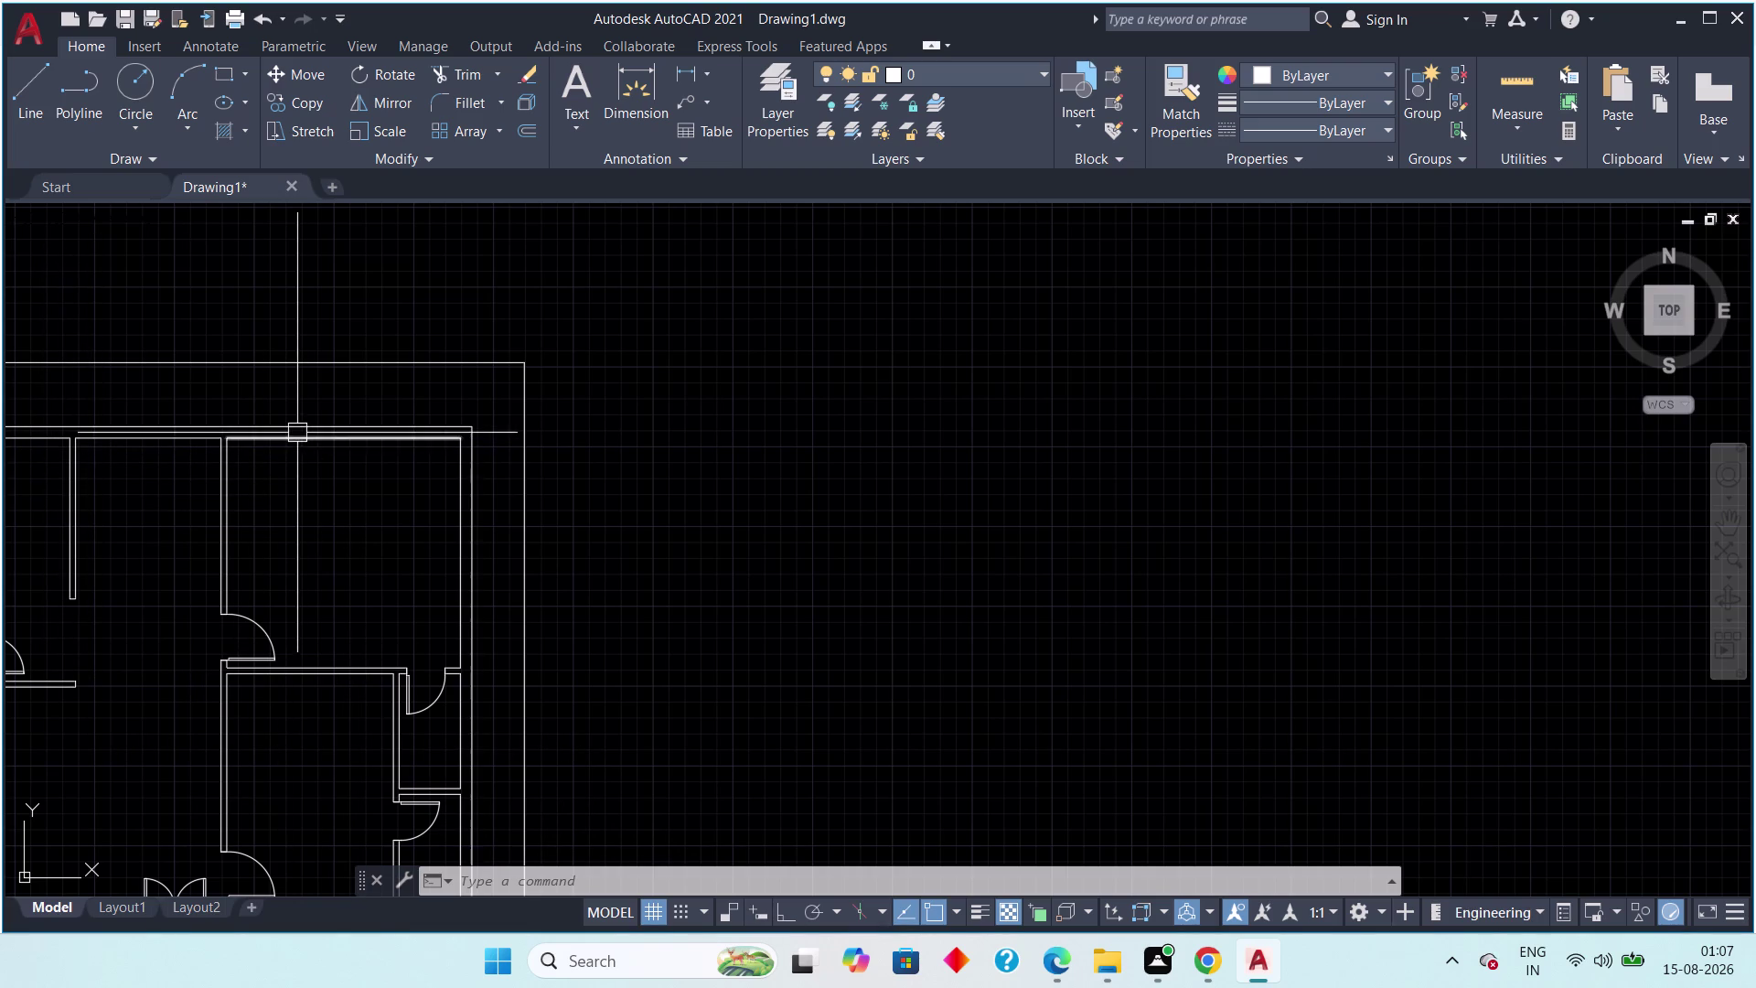
Start a line snapped to the top wall's inner edge, then end it.
click(33, 80)
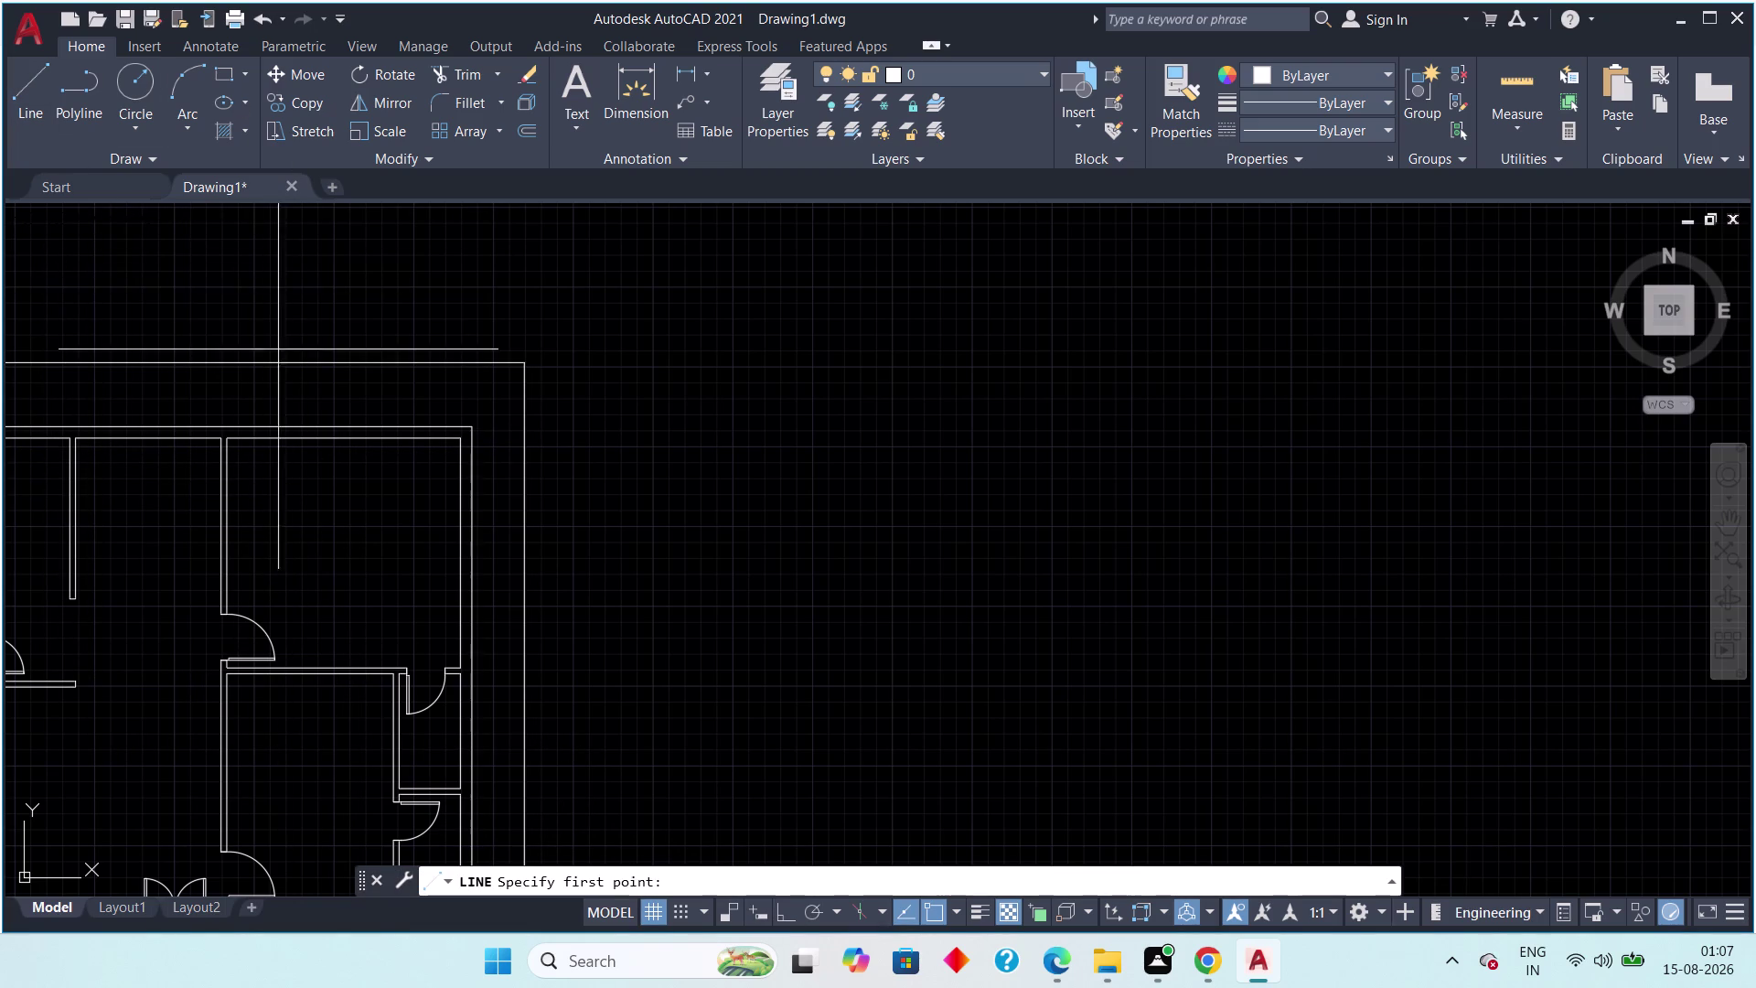
scroll(up, 3)
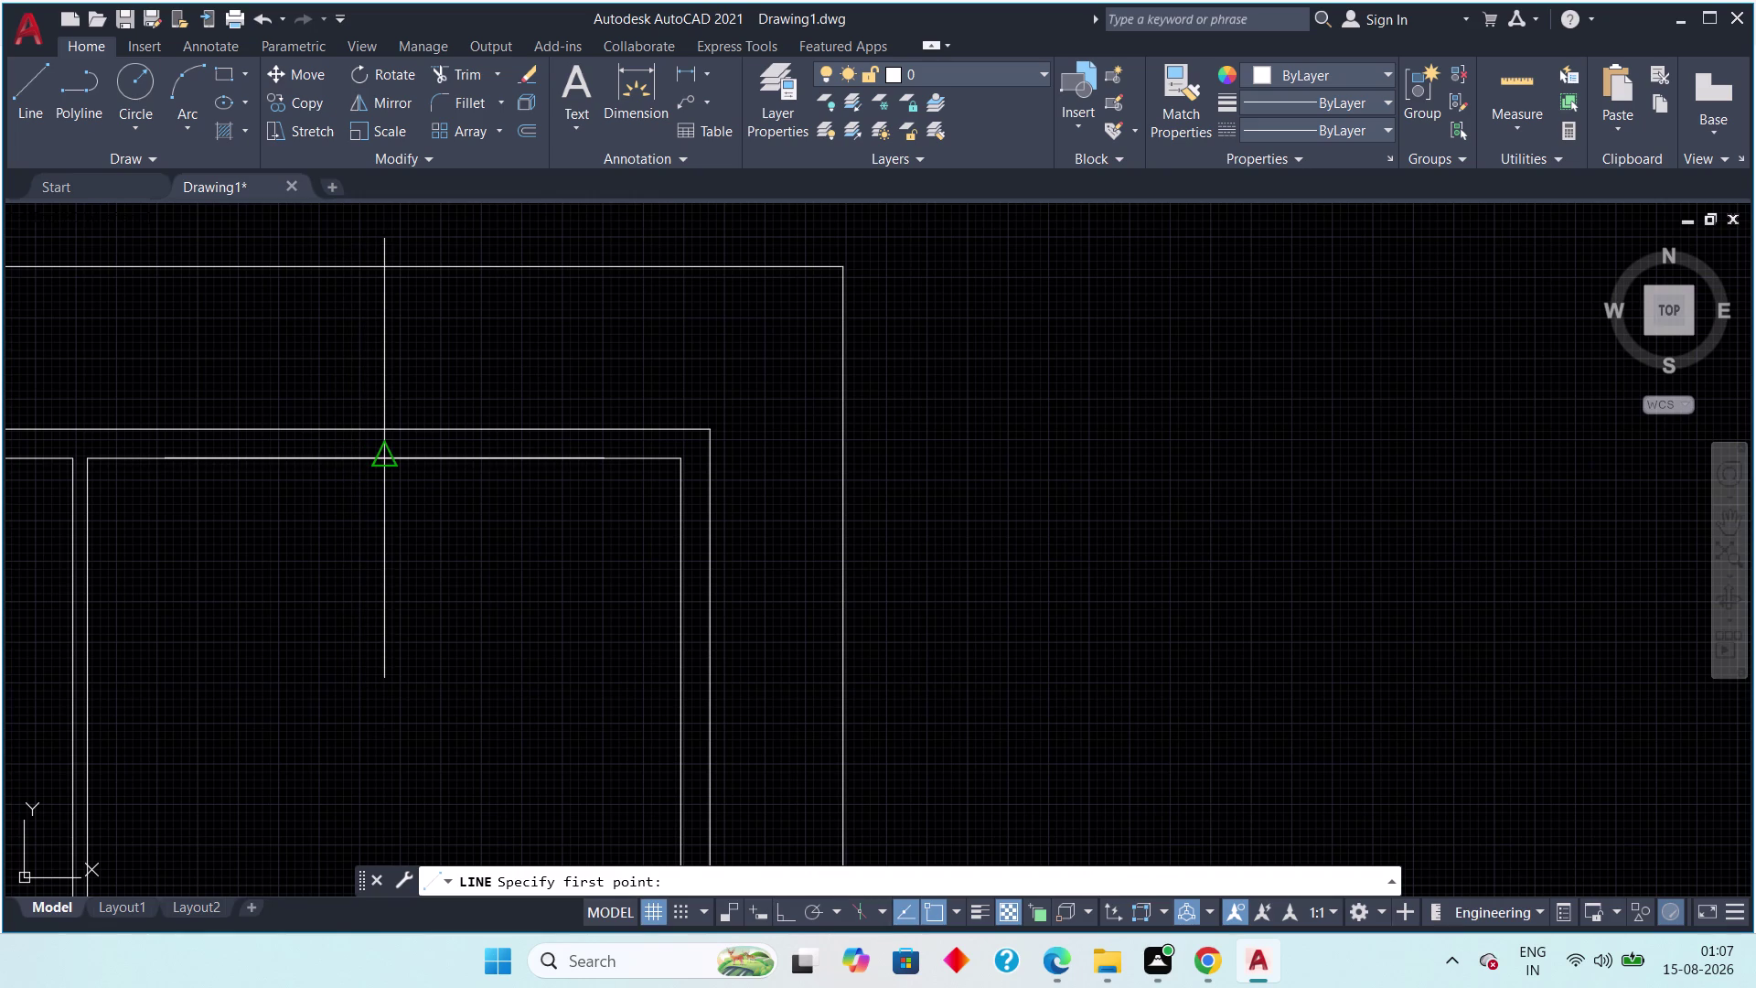
click(389, 467)
click(386, 429)
scroll(down, 3)
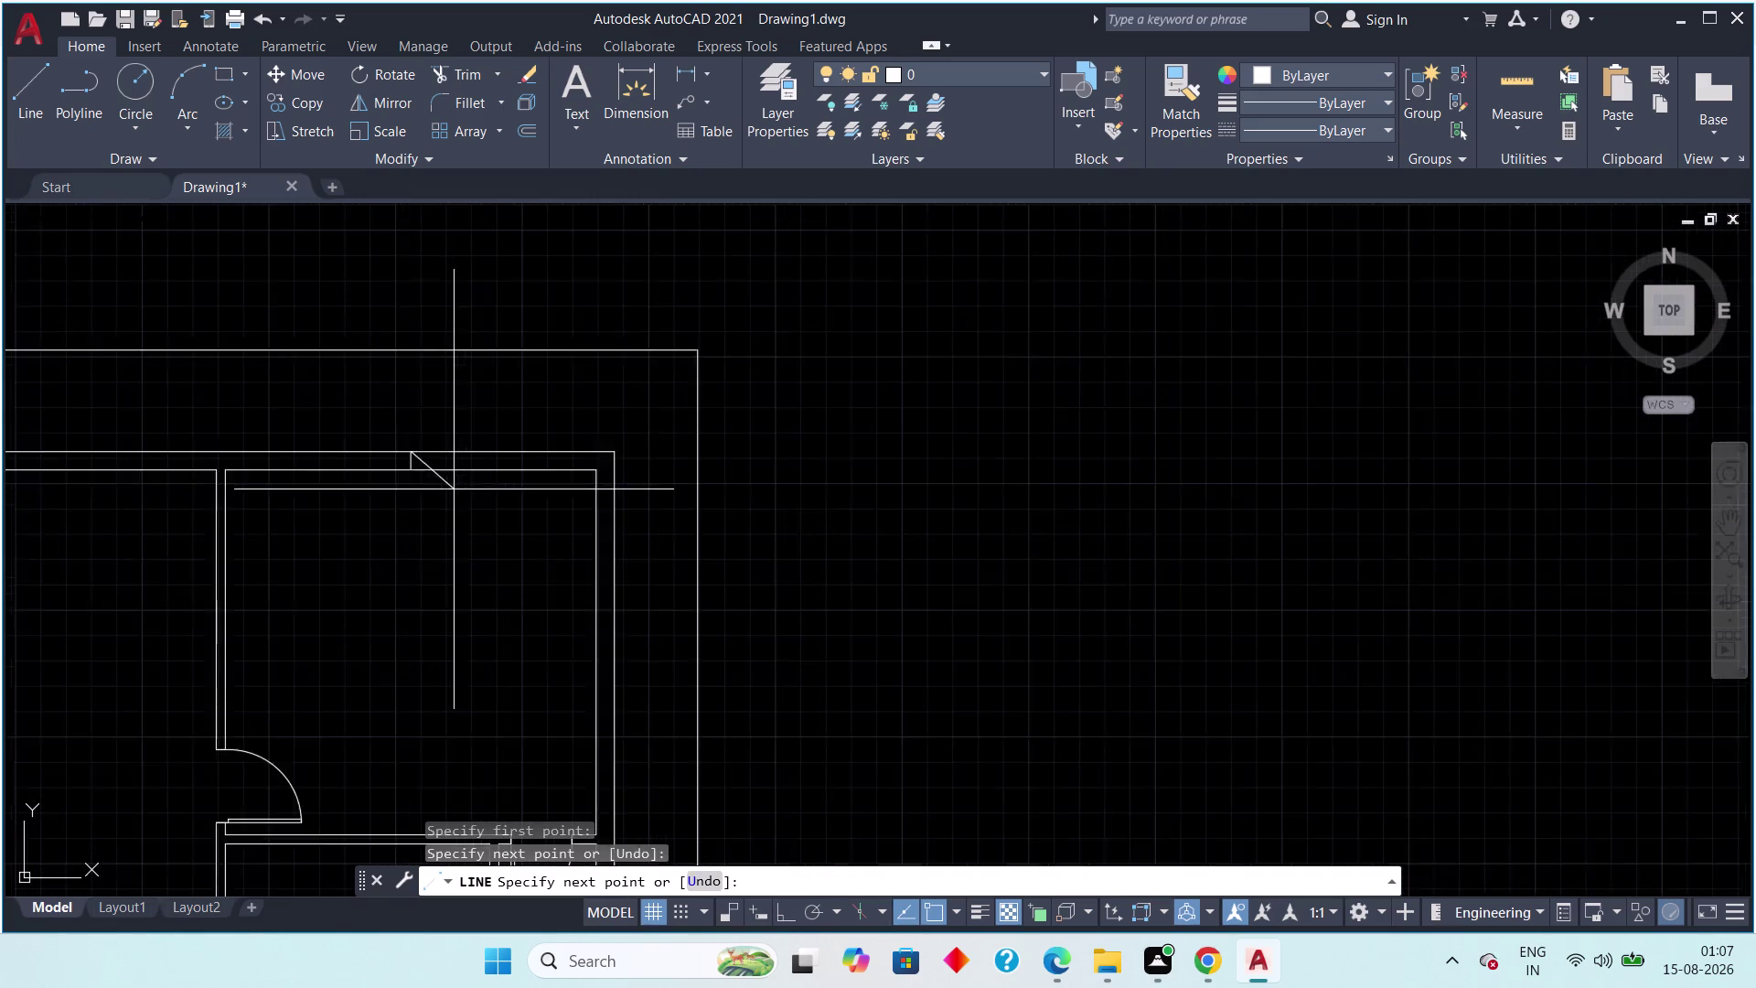
scroll(down, 3)
middle_drag(447, 531, 417, 492)
key(Escape)
key(Escape)
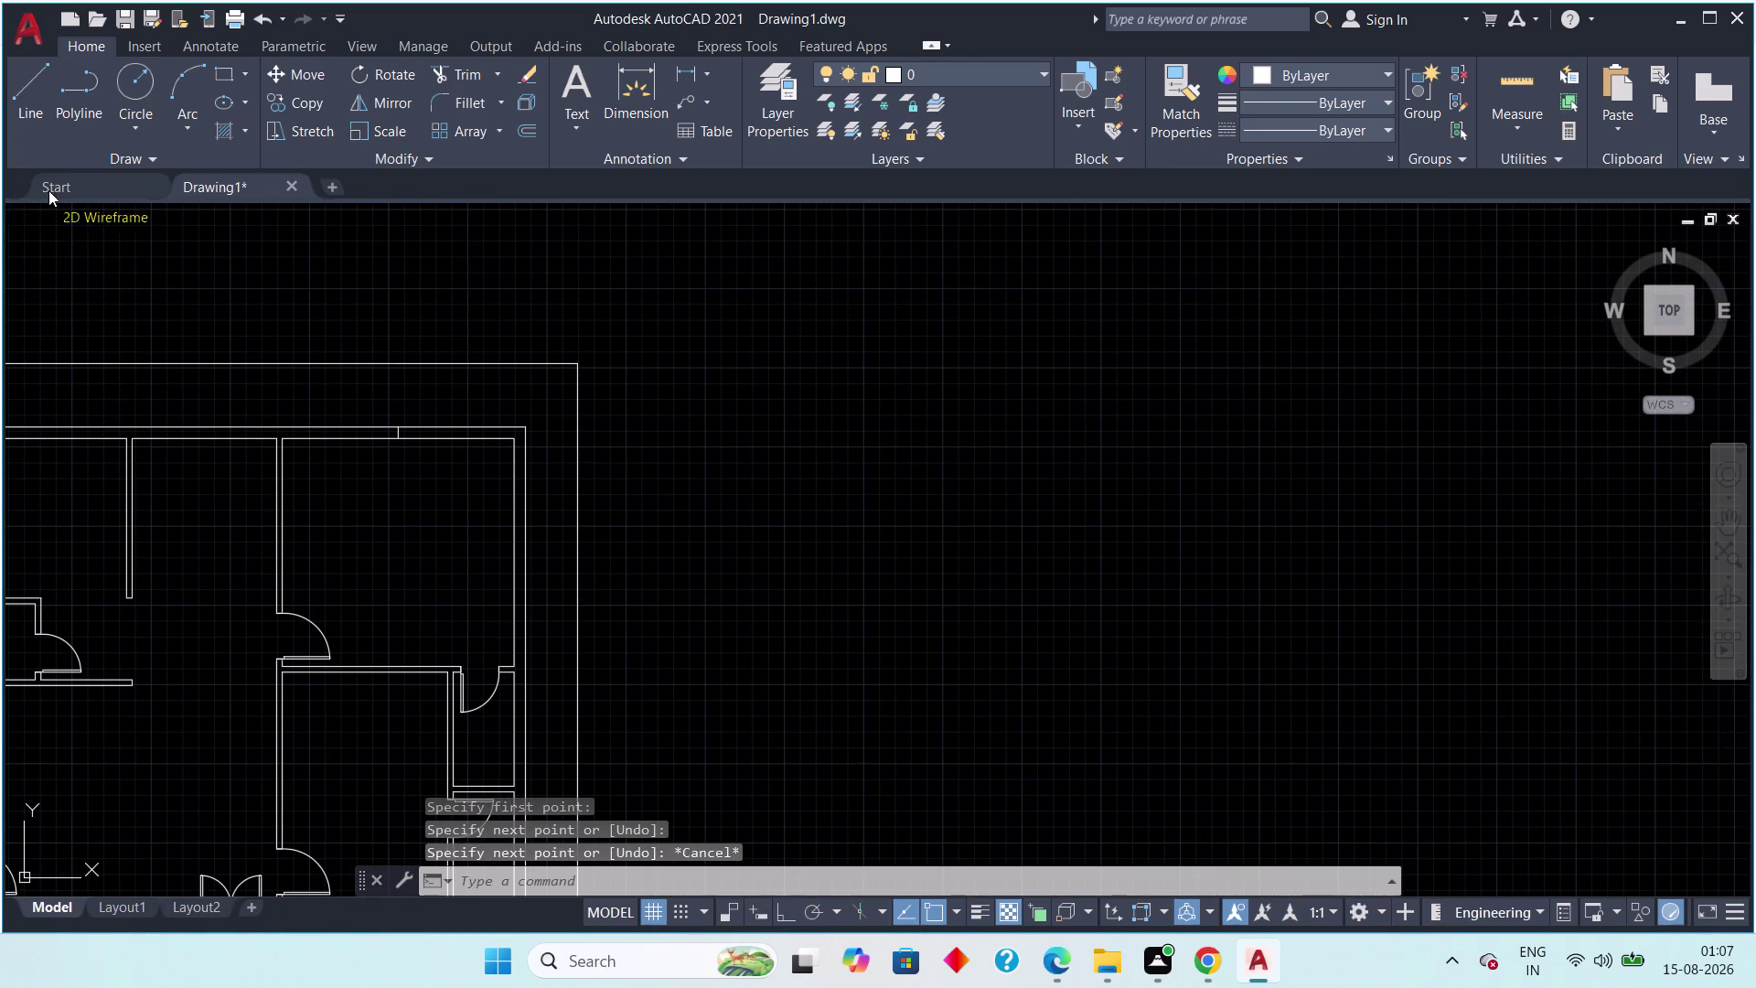
Draw a short line from the wall corner across the wall on the right side.
click(20, 99)
middle_drag(285, 523, 190, 414)
scroll(up, 3)
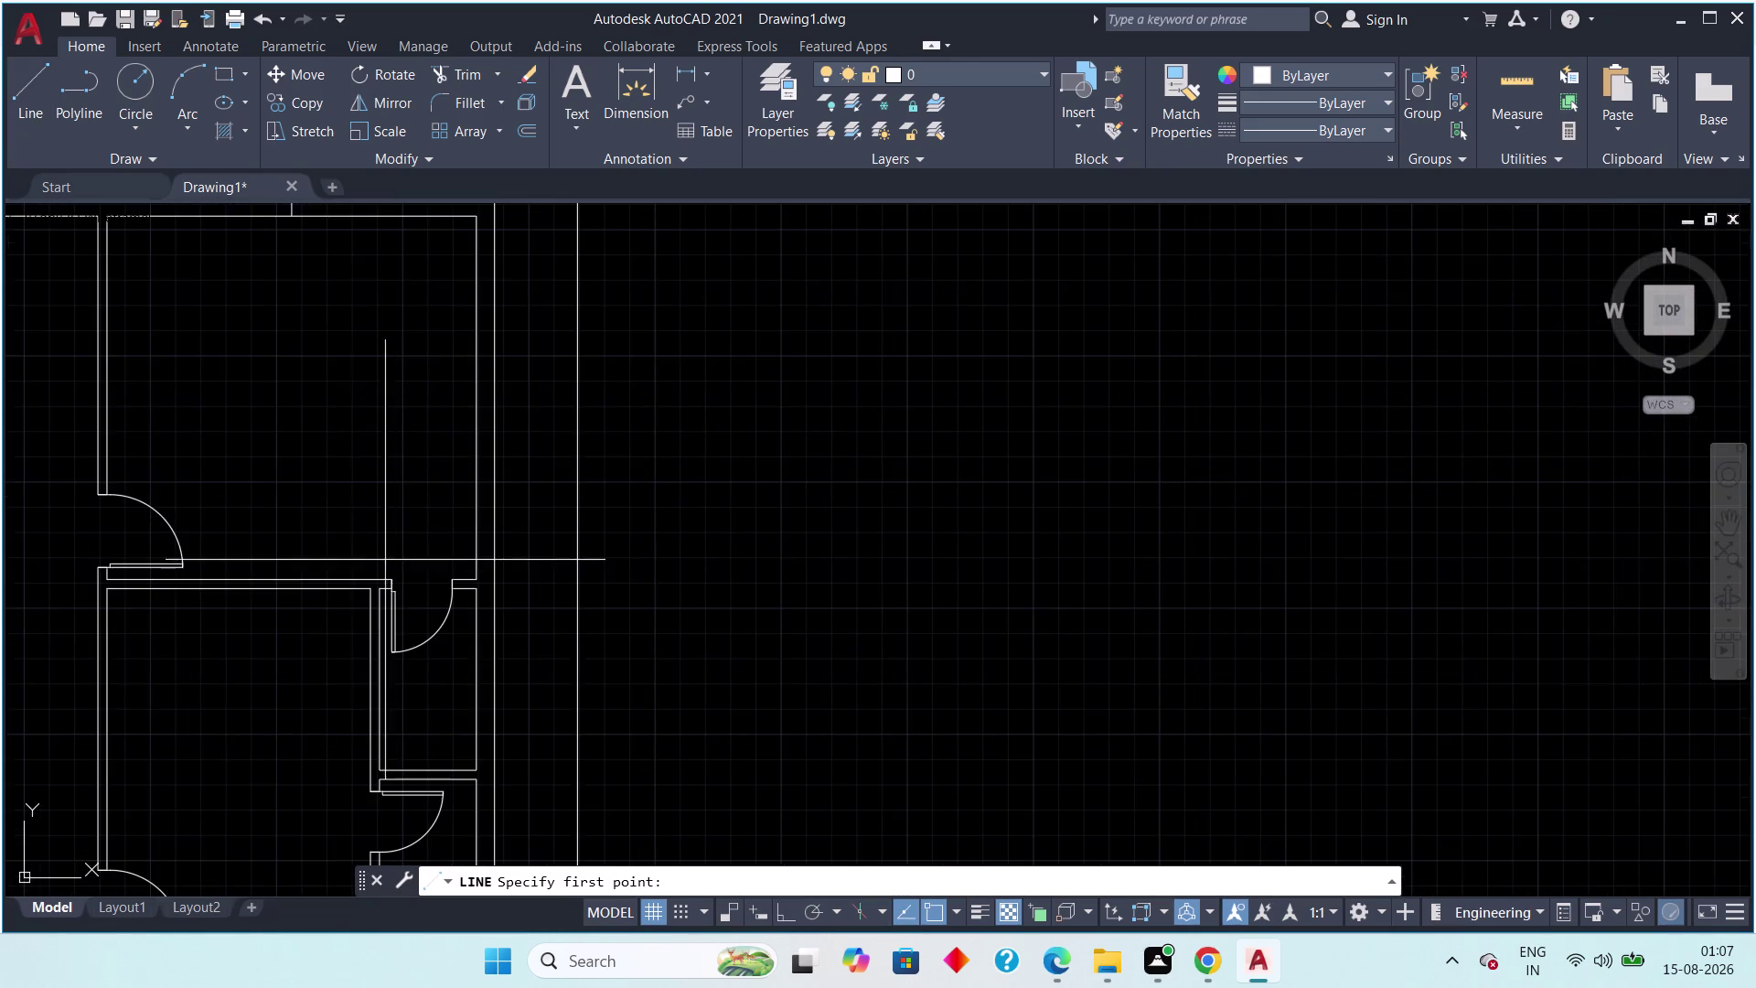
middle_drag(340, 536, 210, 479)
scroll(up, 3)
click(379, 545)
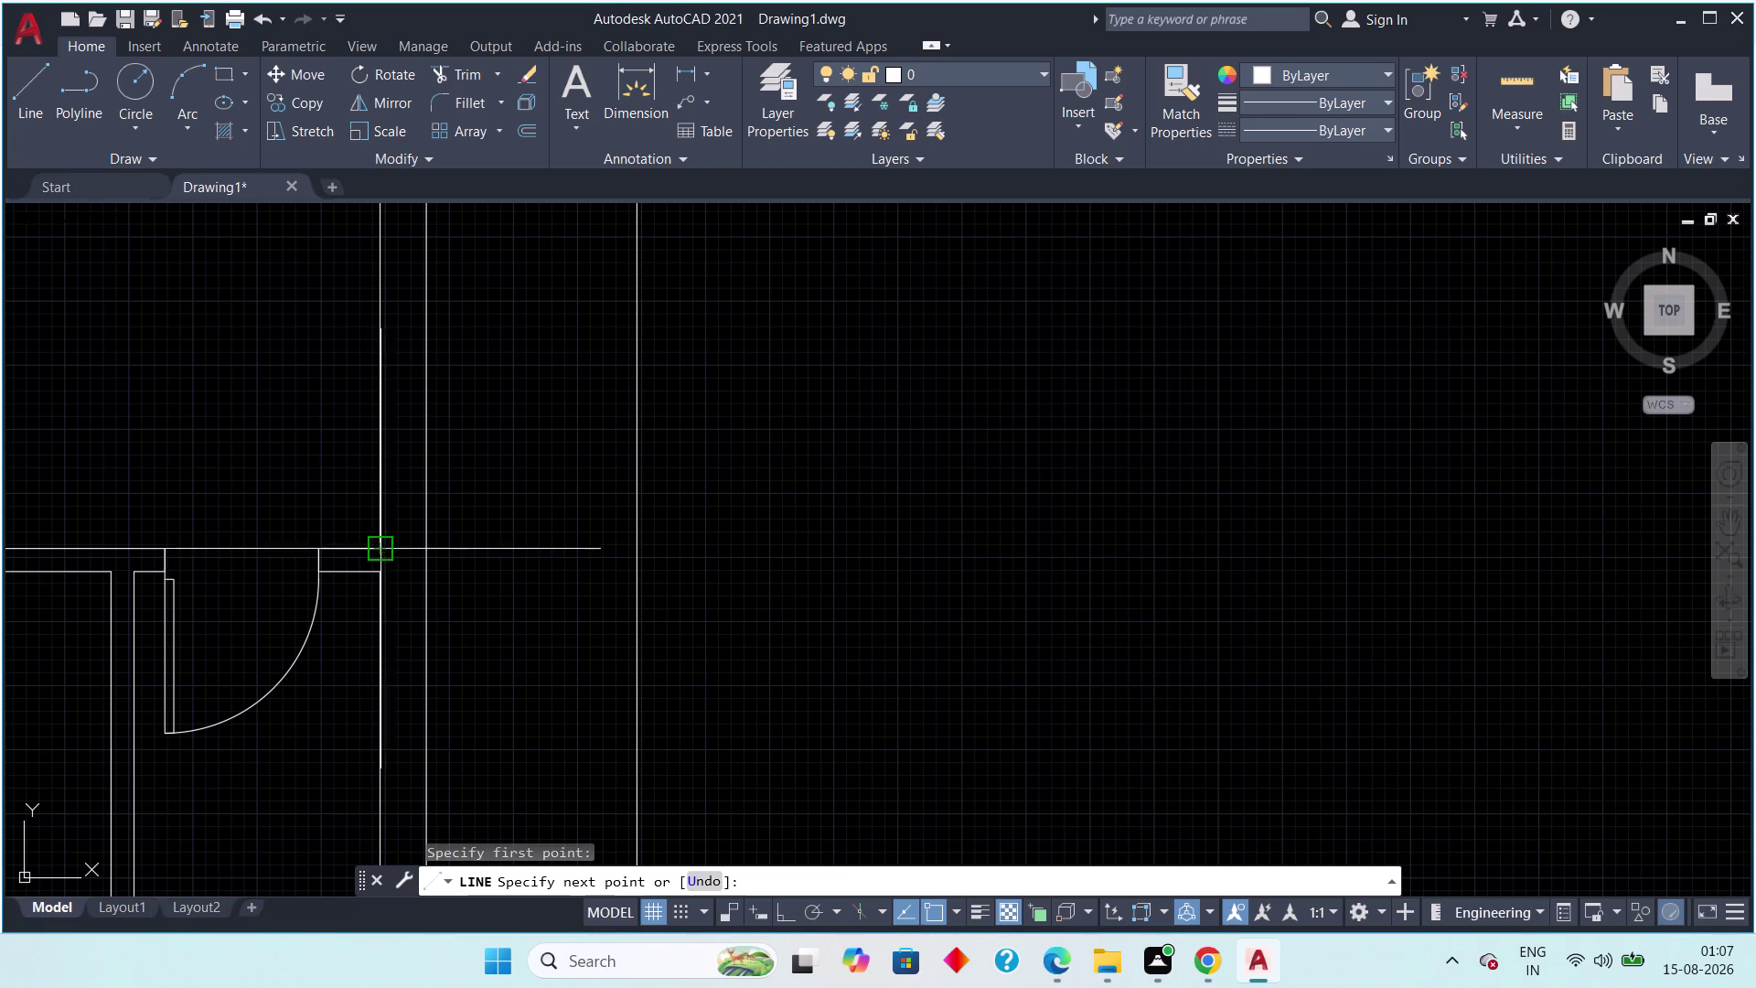
click(425, 541)
key(Escape)
key(Escape)
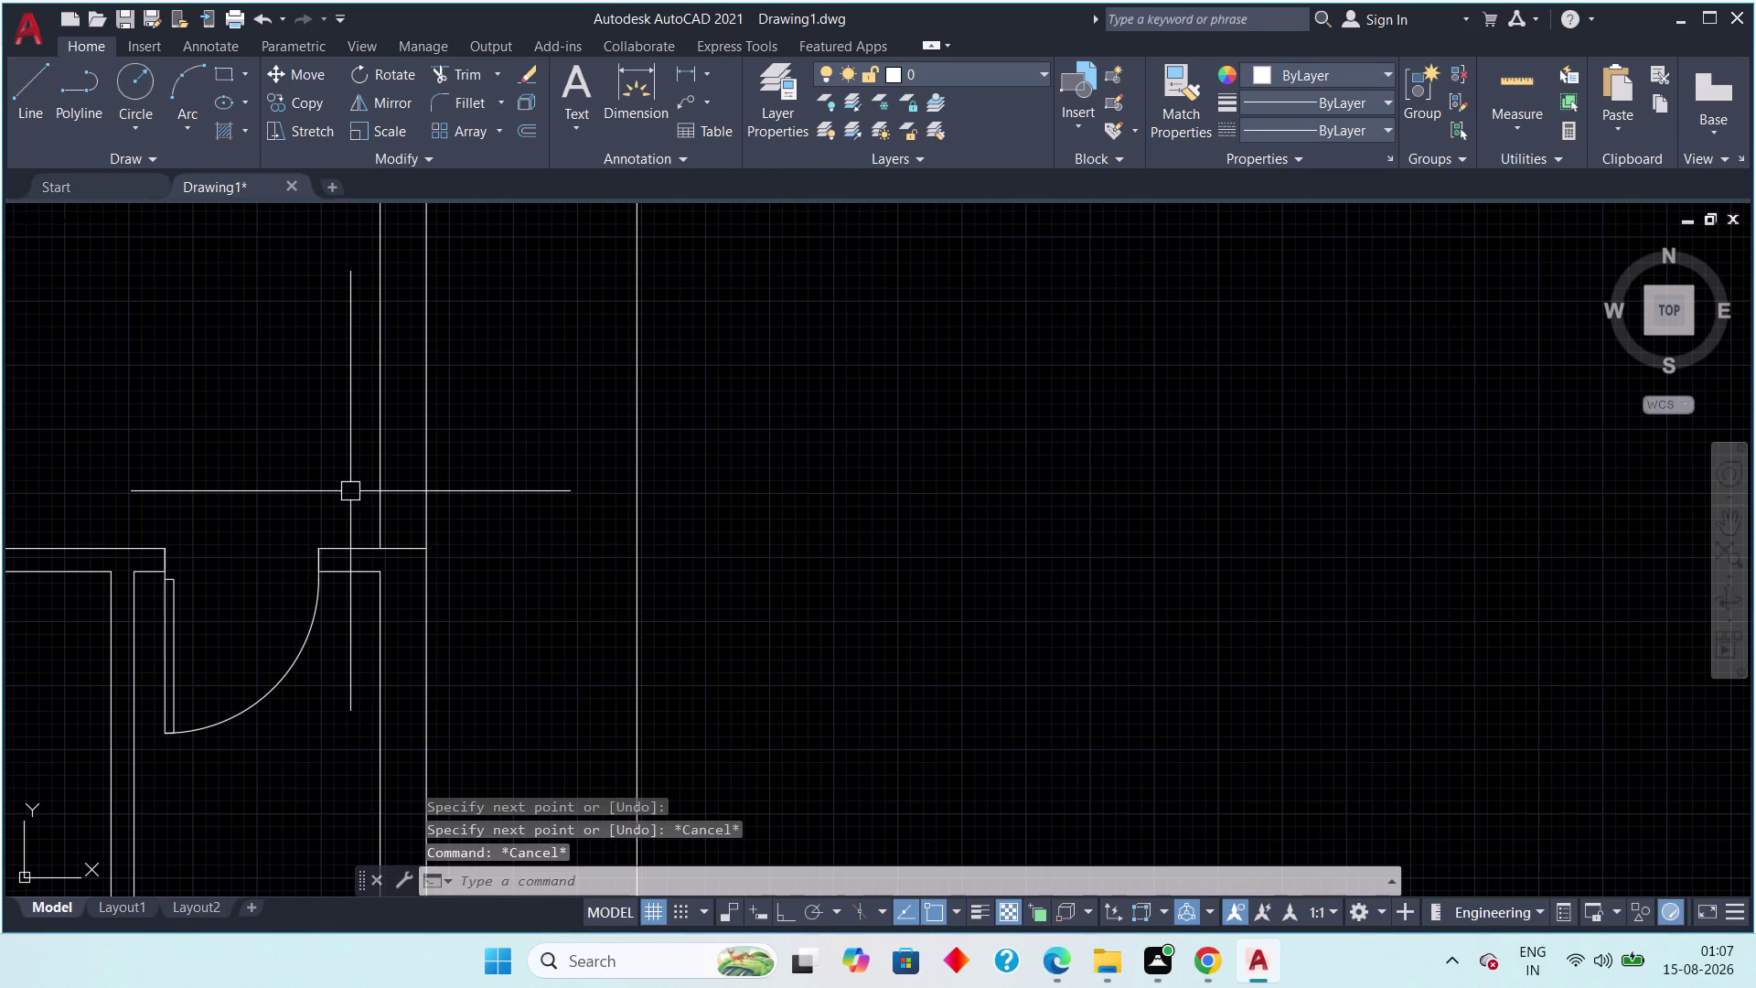
Start another line snapped to the top wall's edge, then end it.
scroll(down, 3)
scroll(down, 3)
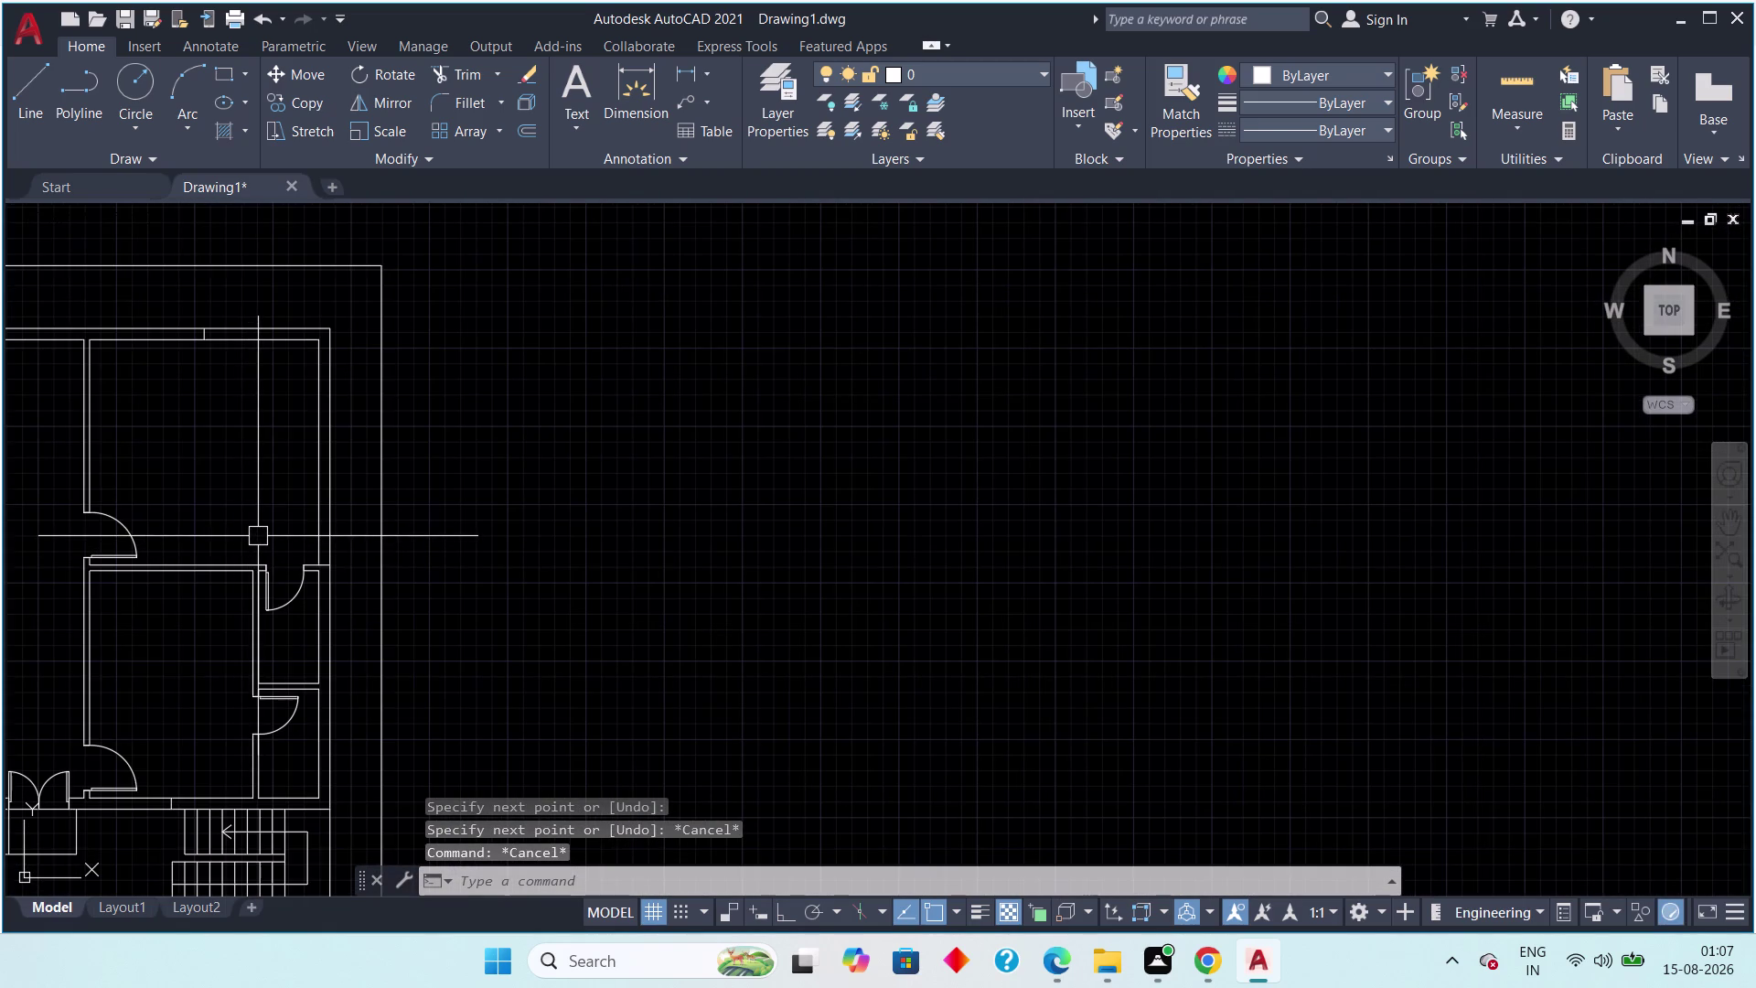
middle_drag(223, 509, 478, 526)
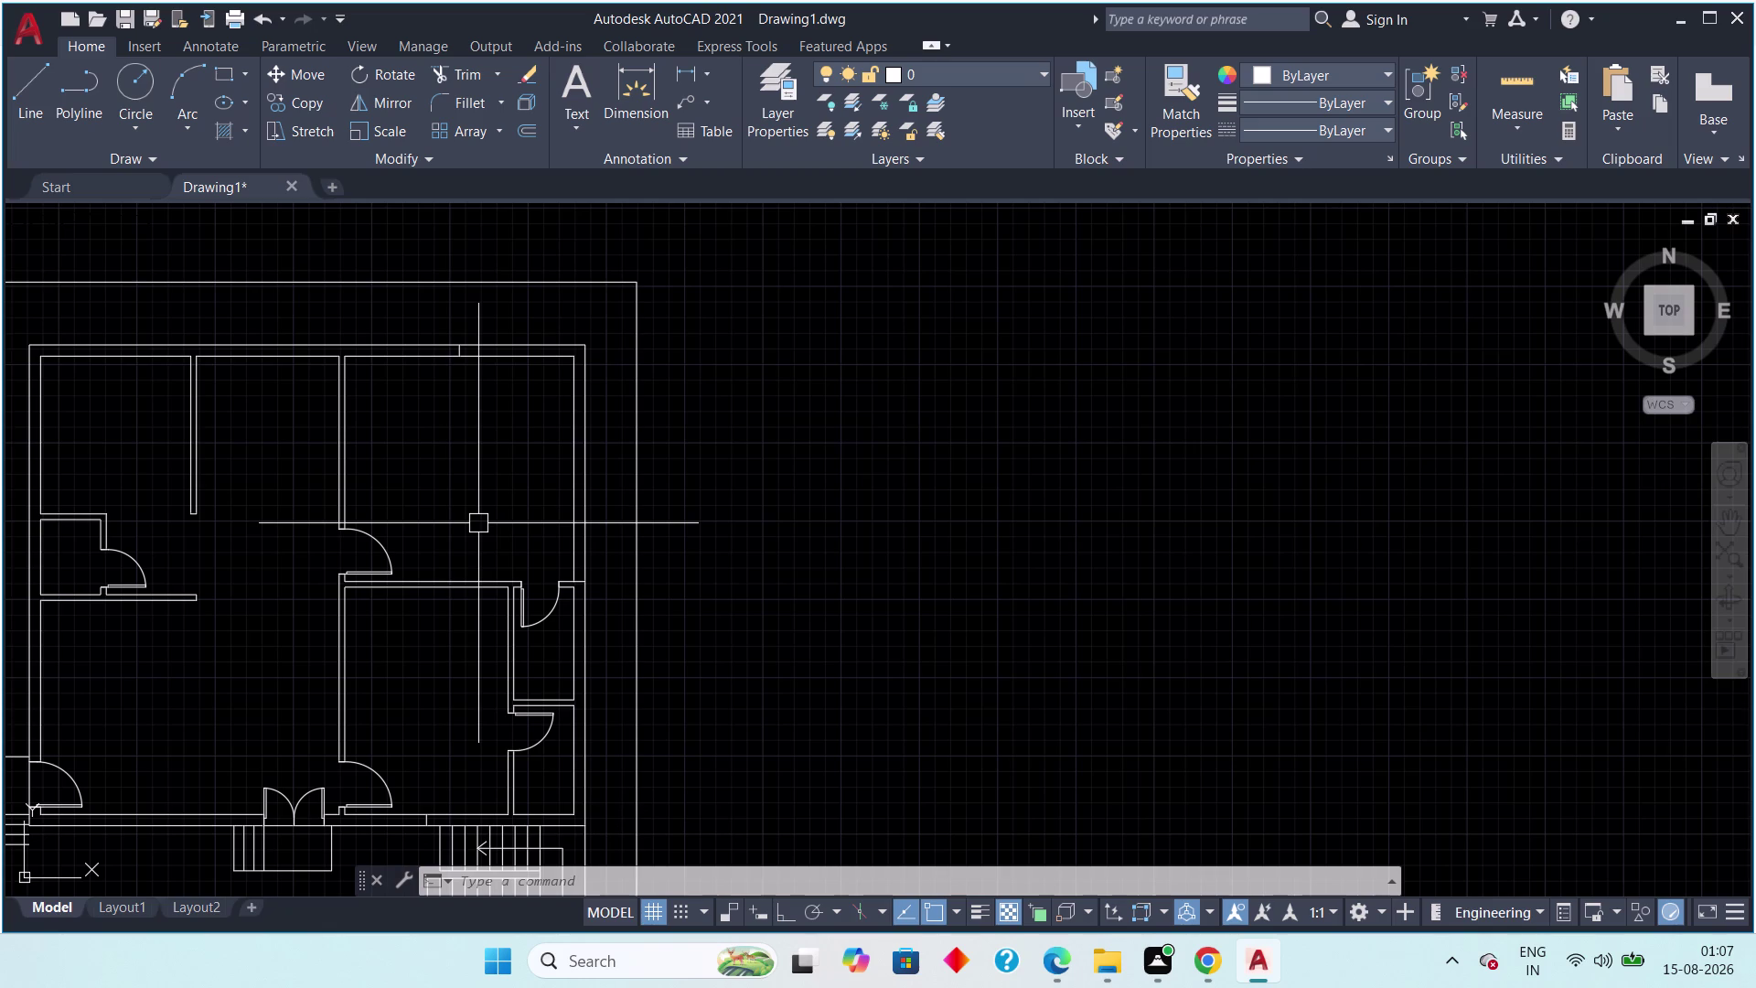
click(39, 85)
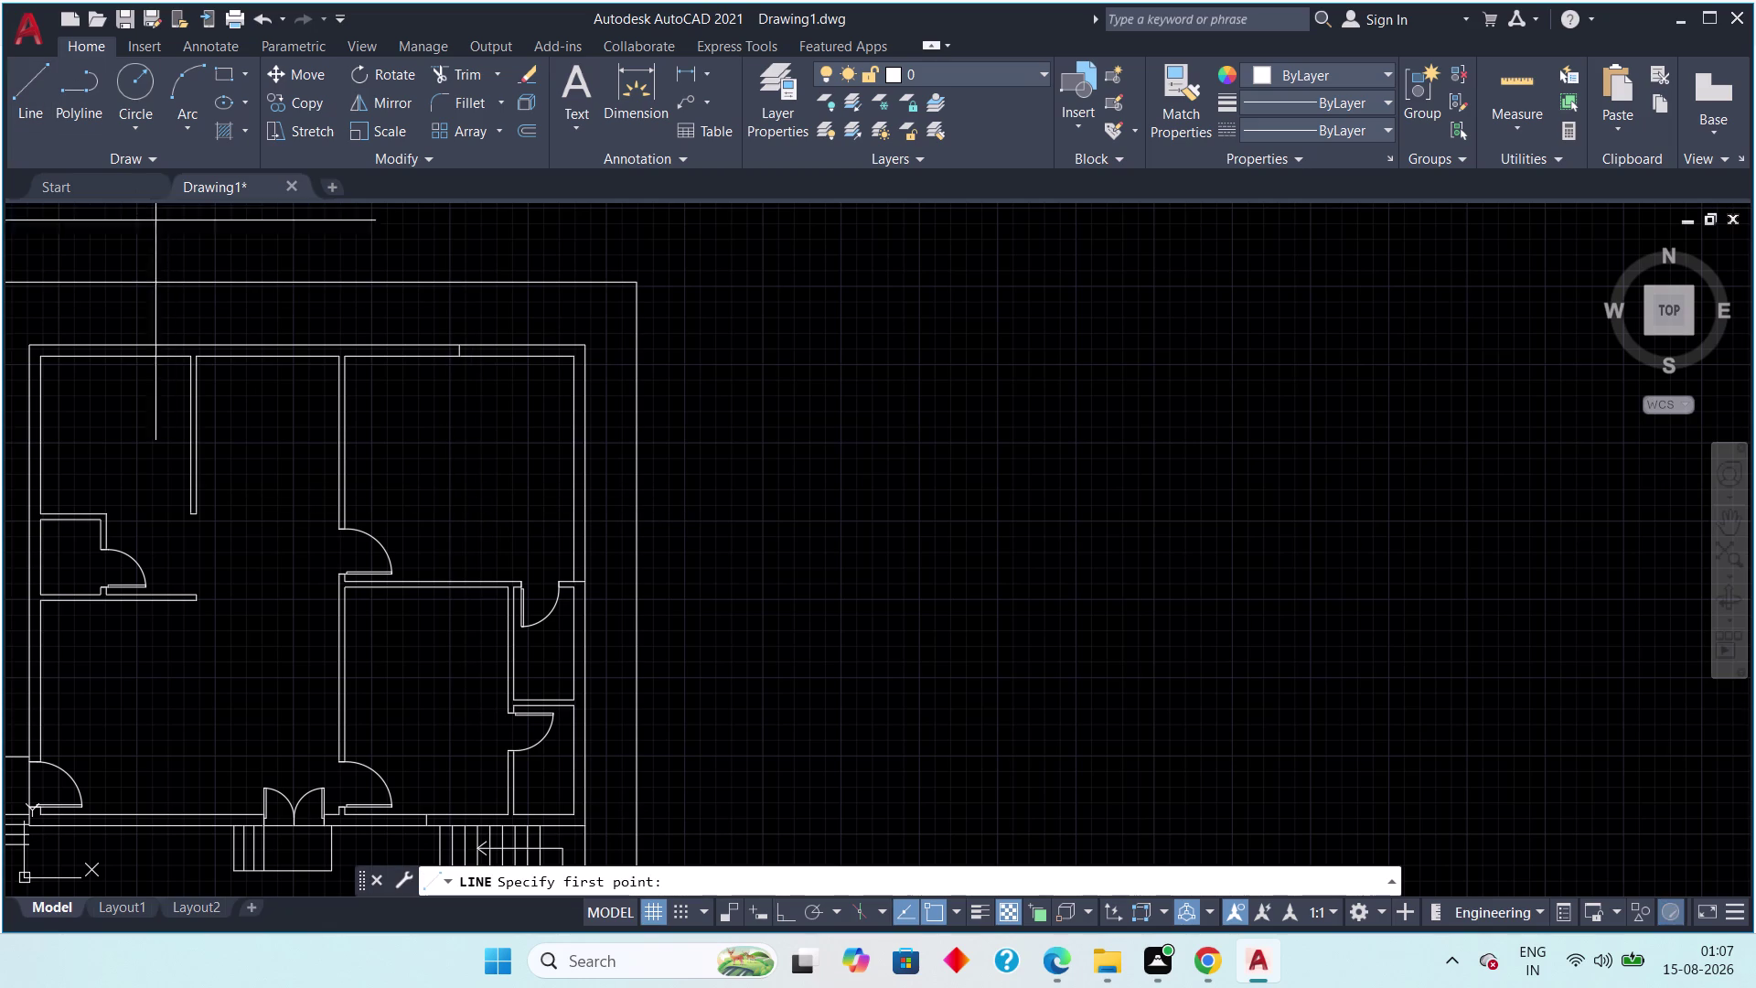
scroll(up, 3)
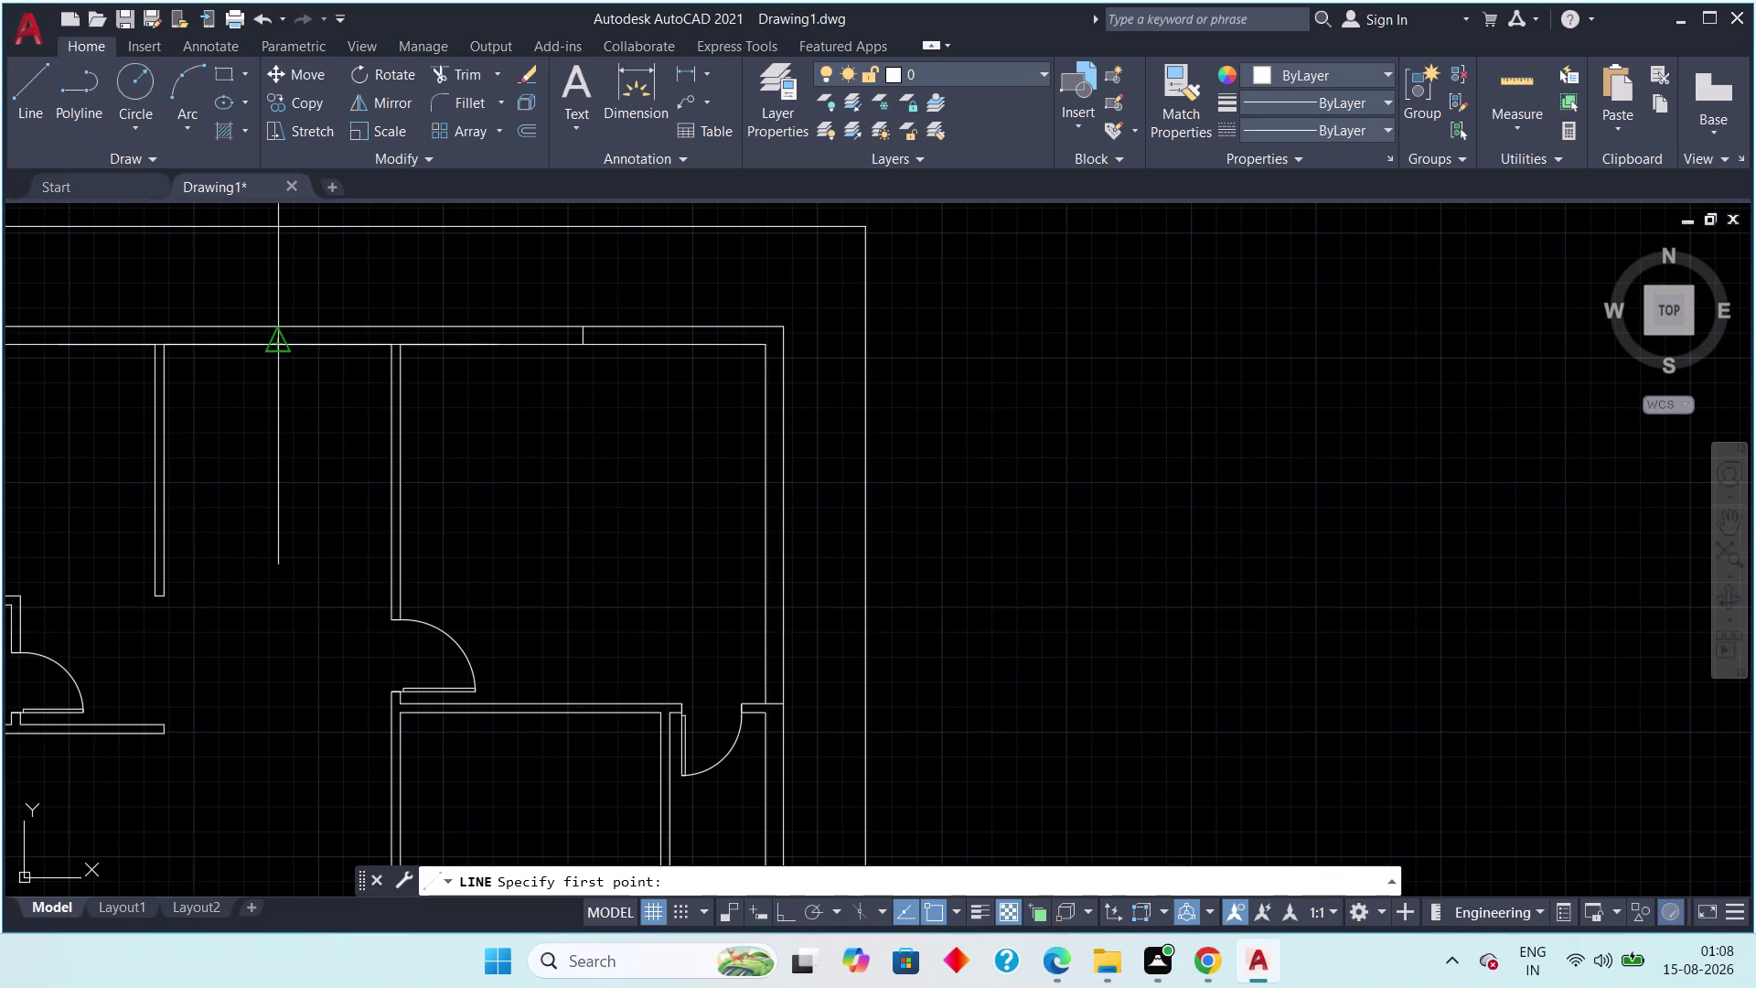
click(278, 342)
click(274, 314)
scroll(up, 3)
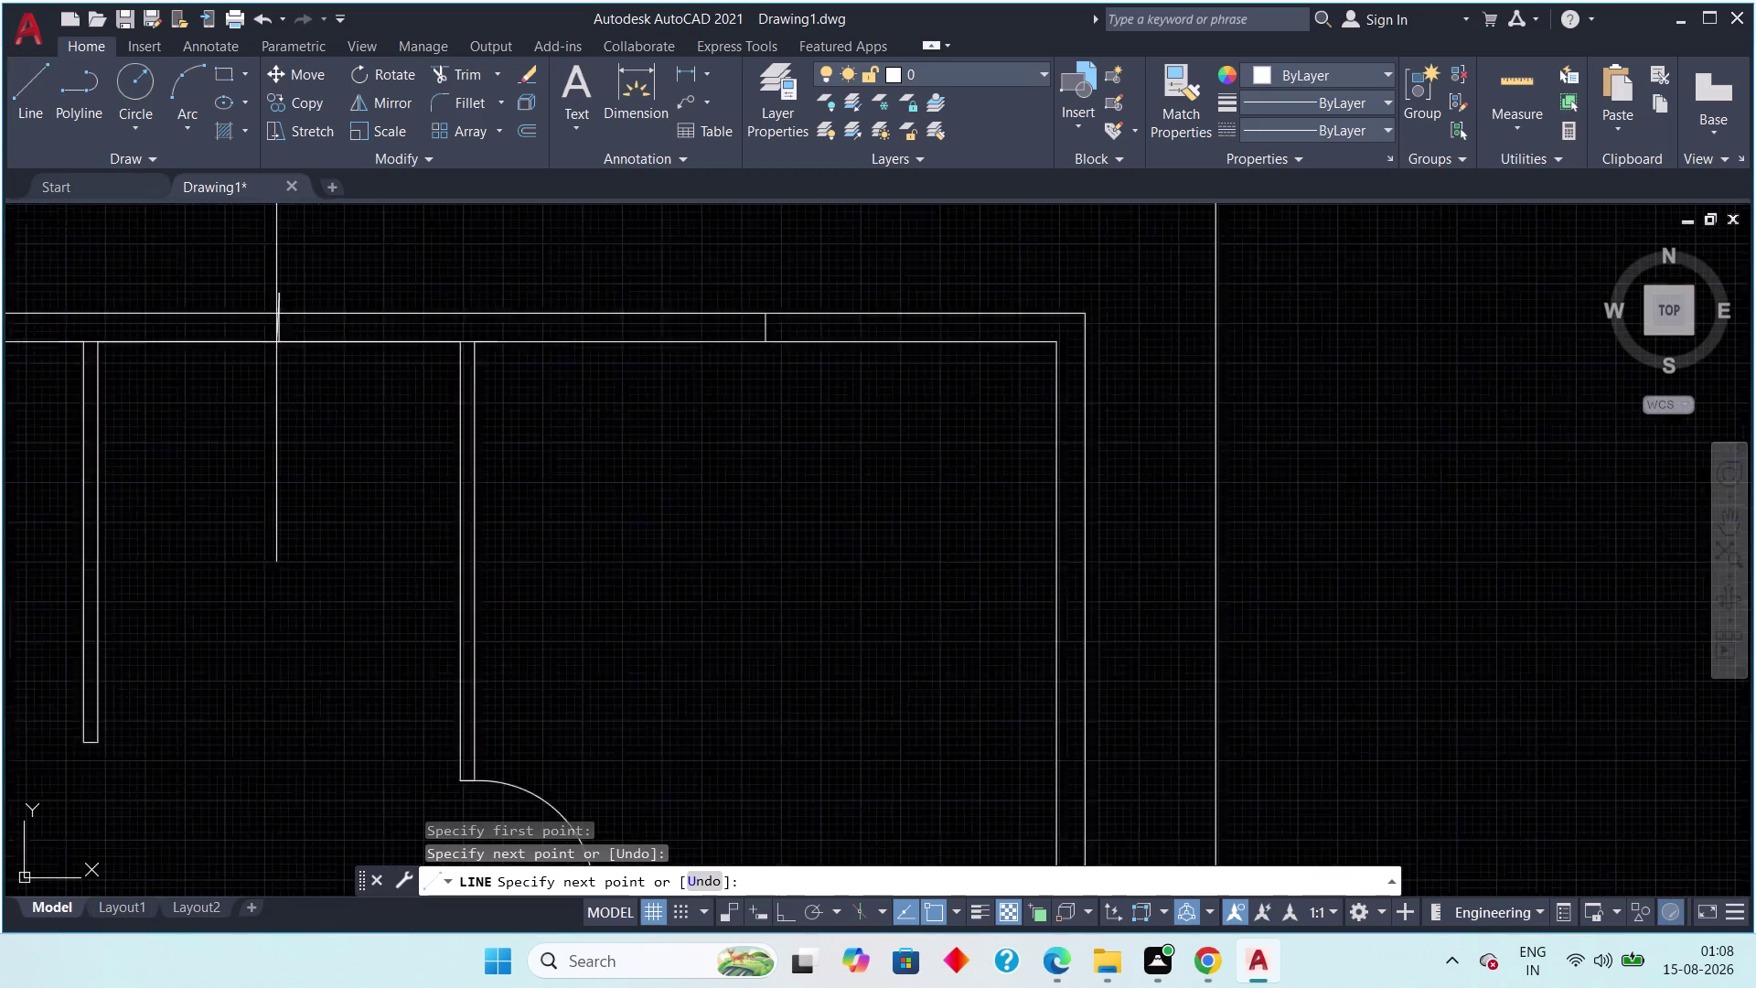
scroll(up, 3)
middle_drag(272, 347, 216, 476)
key(Escape)
key(Escape)
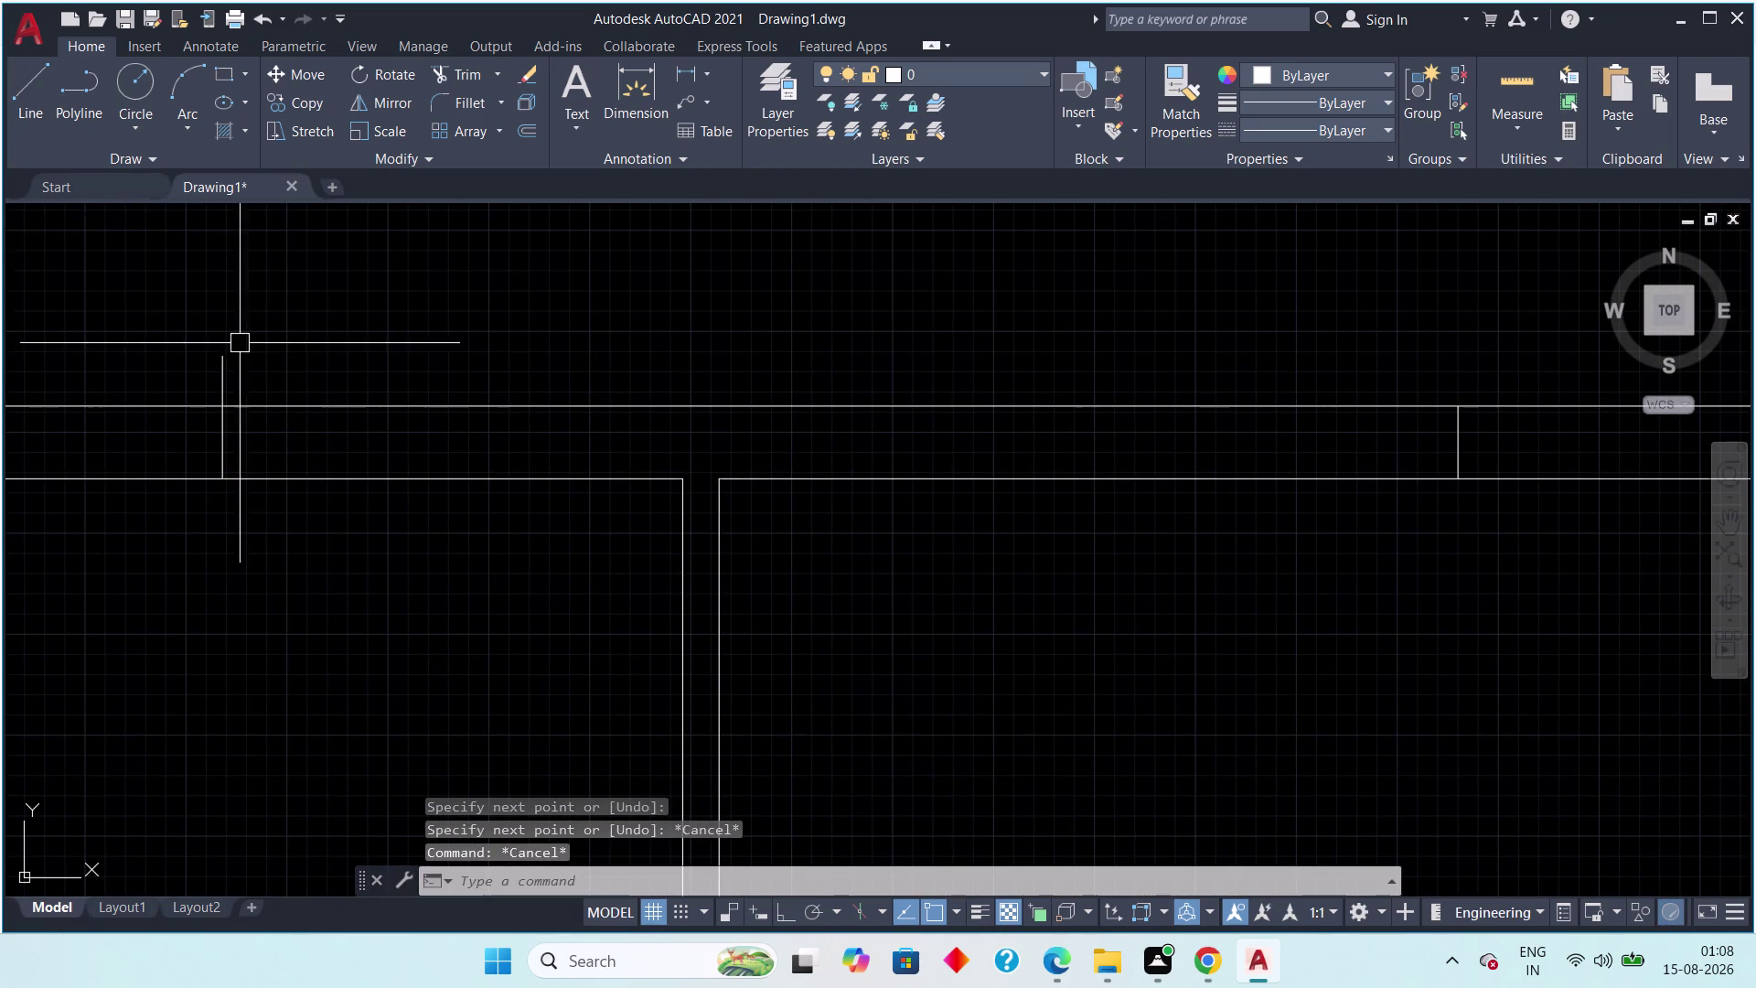
Try stretching the new short wall line's endpoint, cancel, and return to the upper-left wall.
click(226, 364)
click(223, 355)
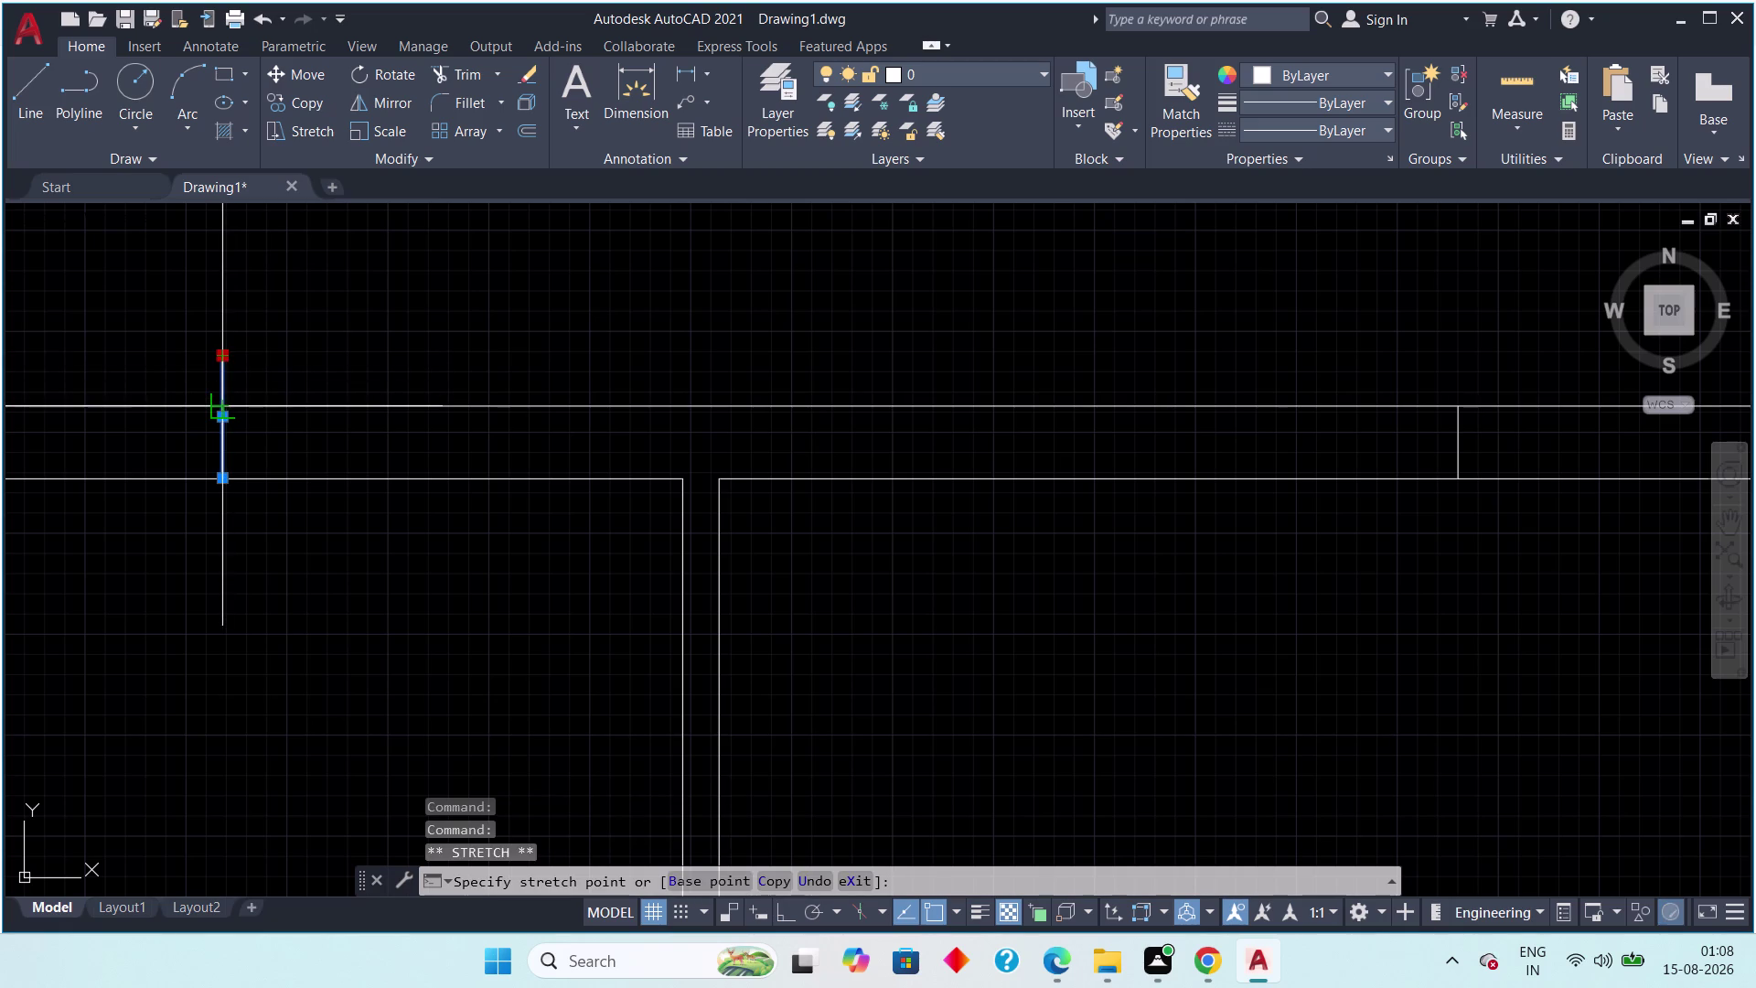
click(226, 410)
scroll(down, 3)
key(Escape)
key(Escape)
middle_drag(161, 484, 298, 517)
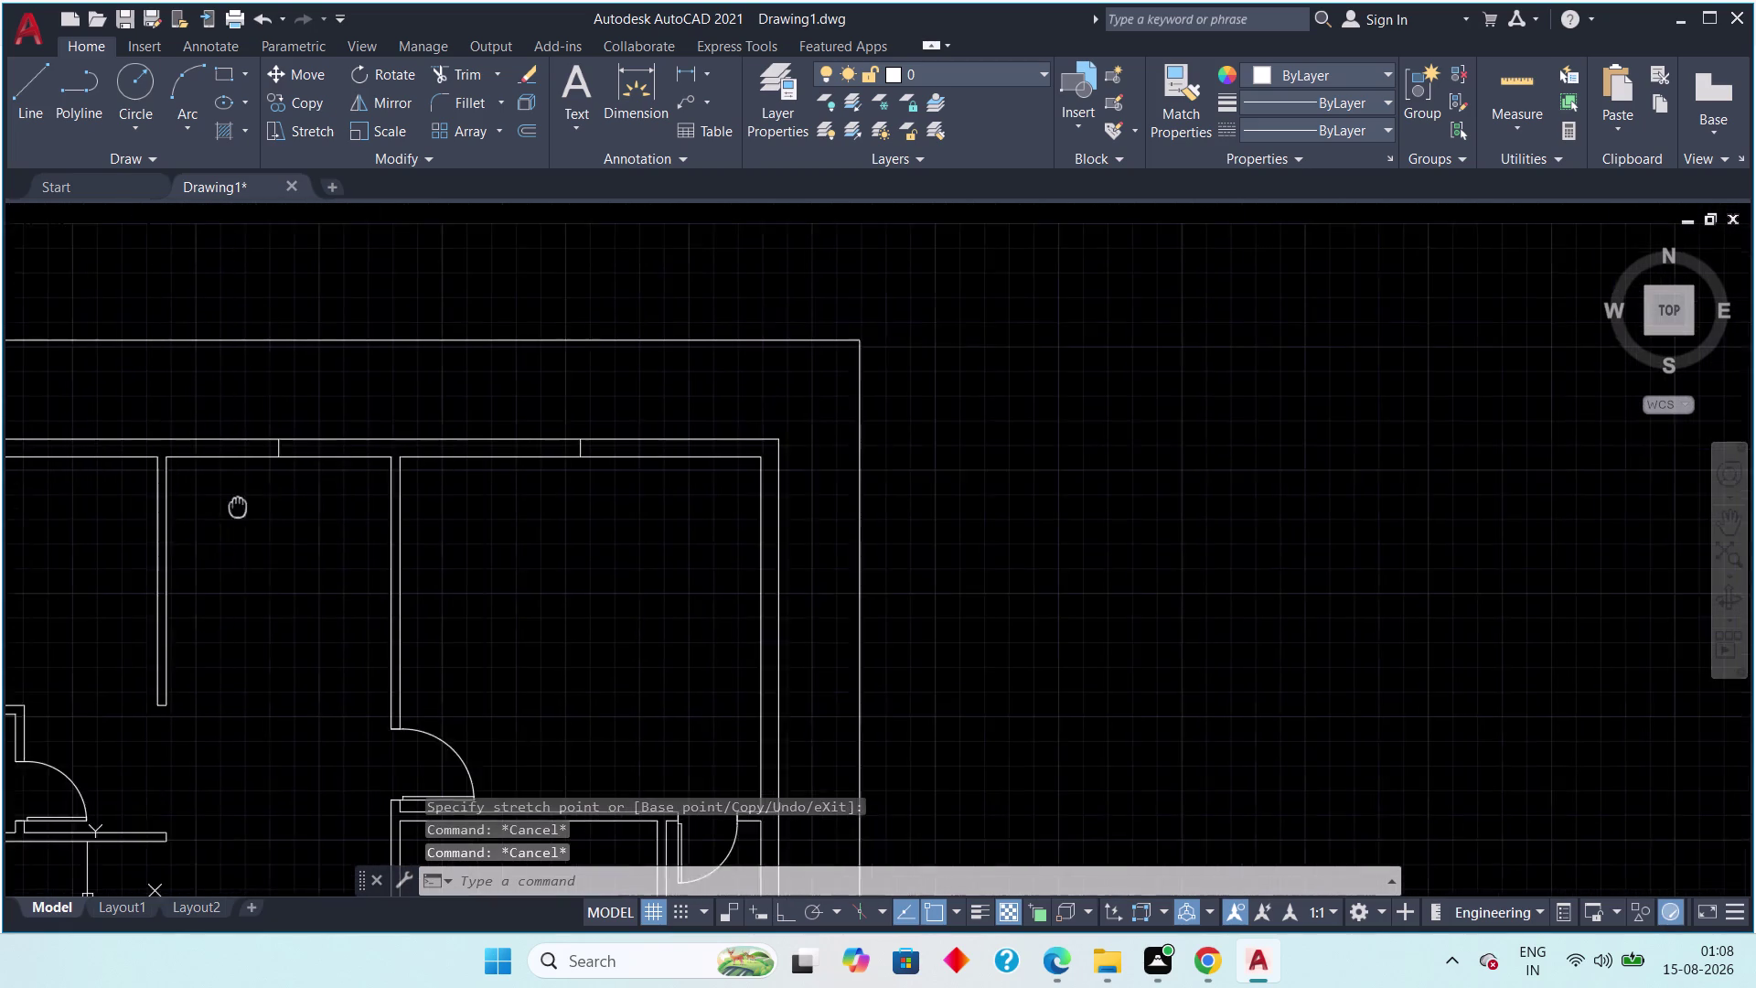
middle_drag(298, 517, 376, 525)
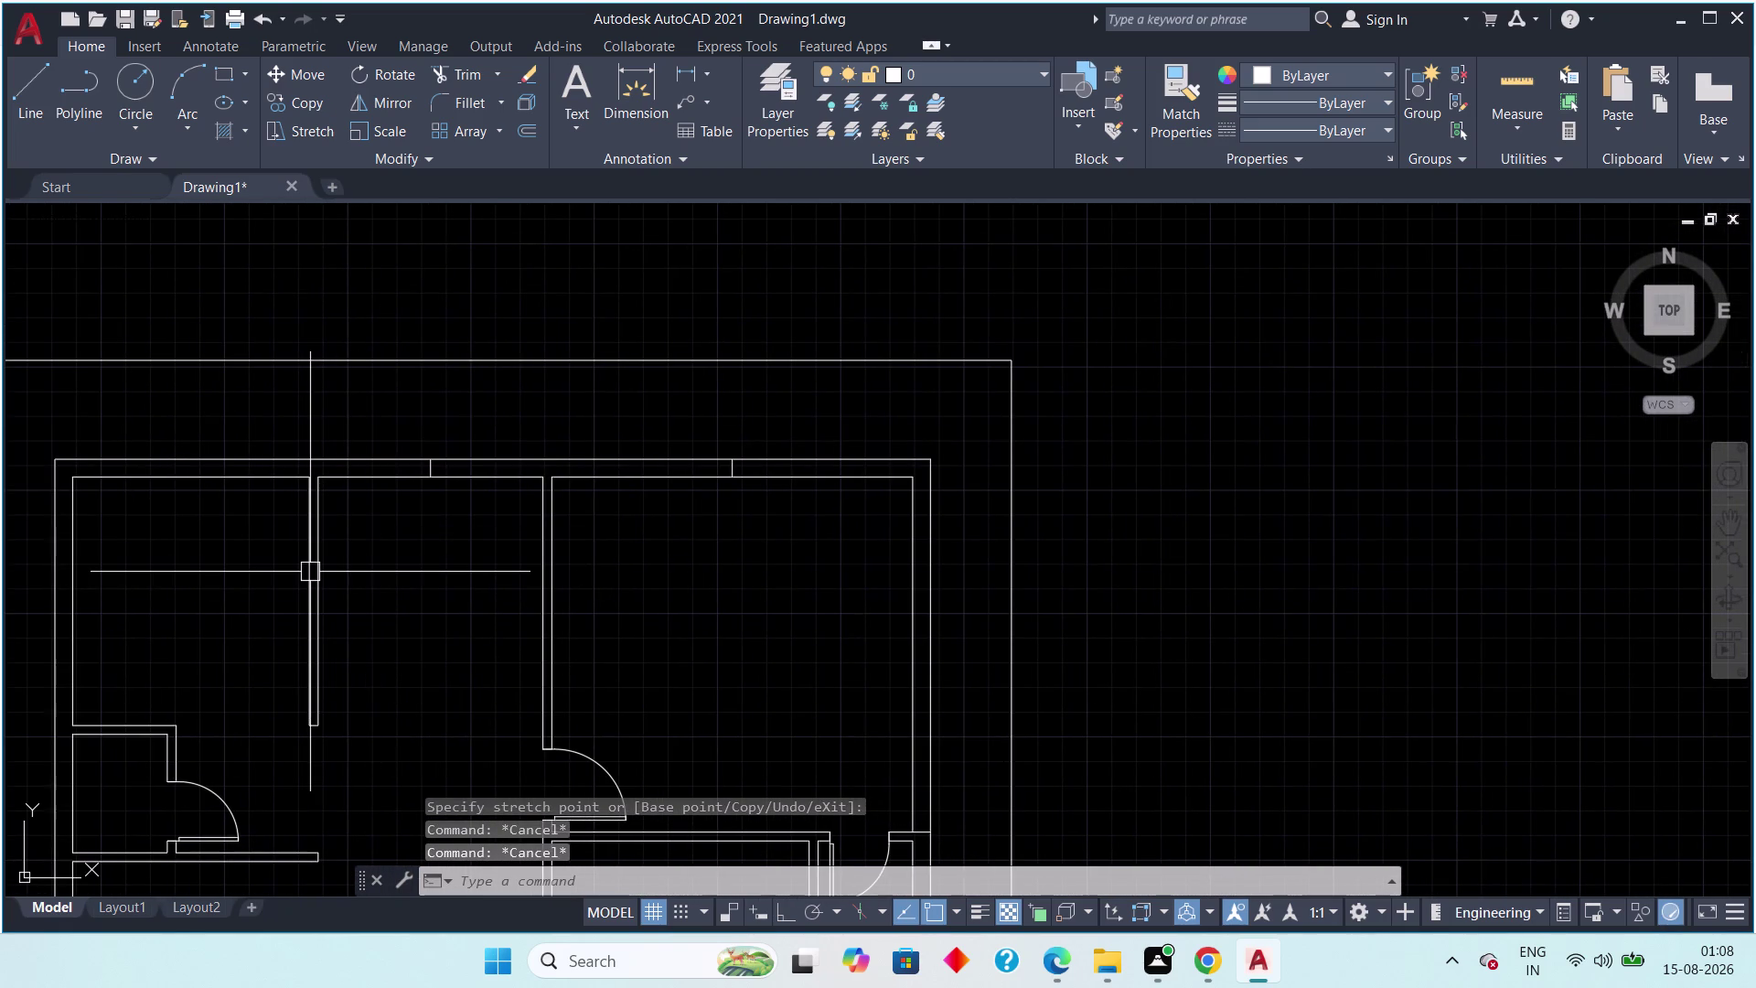
Draw a short line from the top outer wall near the upper-left corner, then zoom out.
click(43, 93)
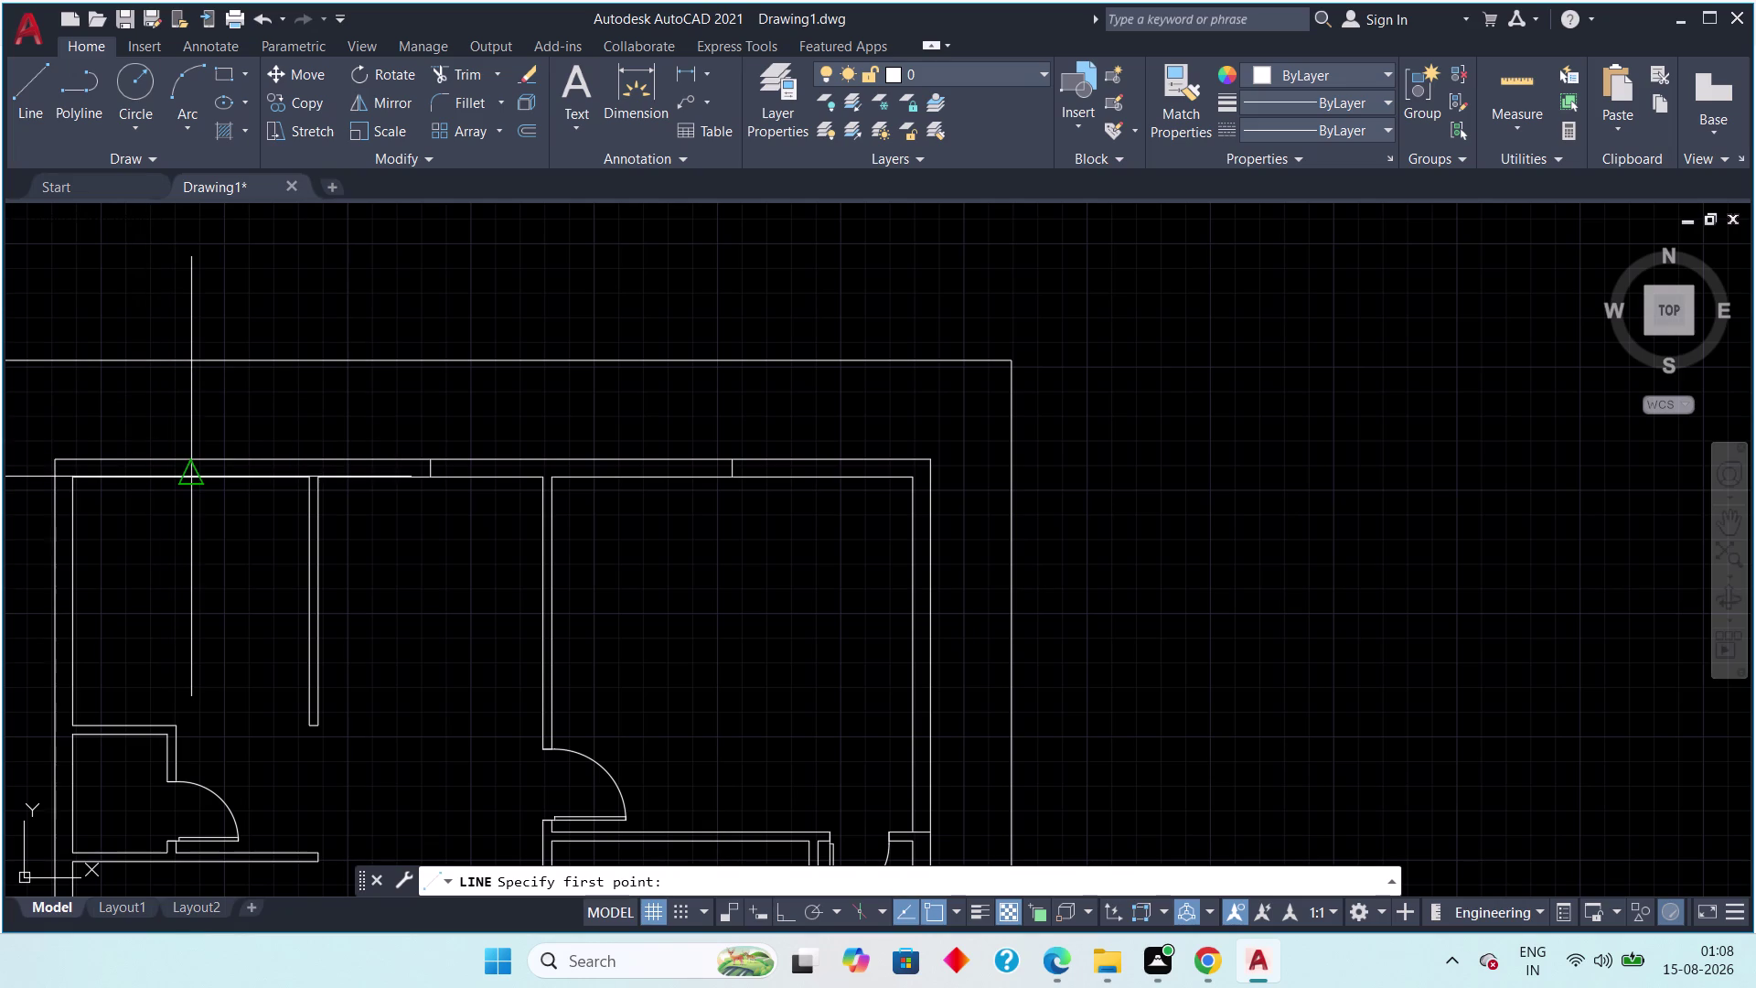
click(186, 479)
click(190, 456)
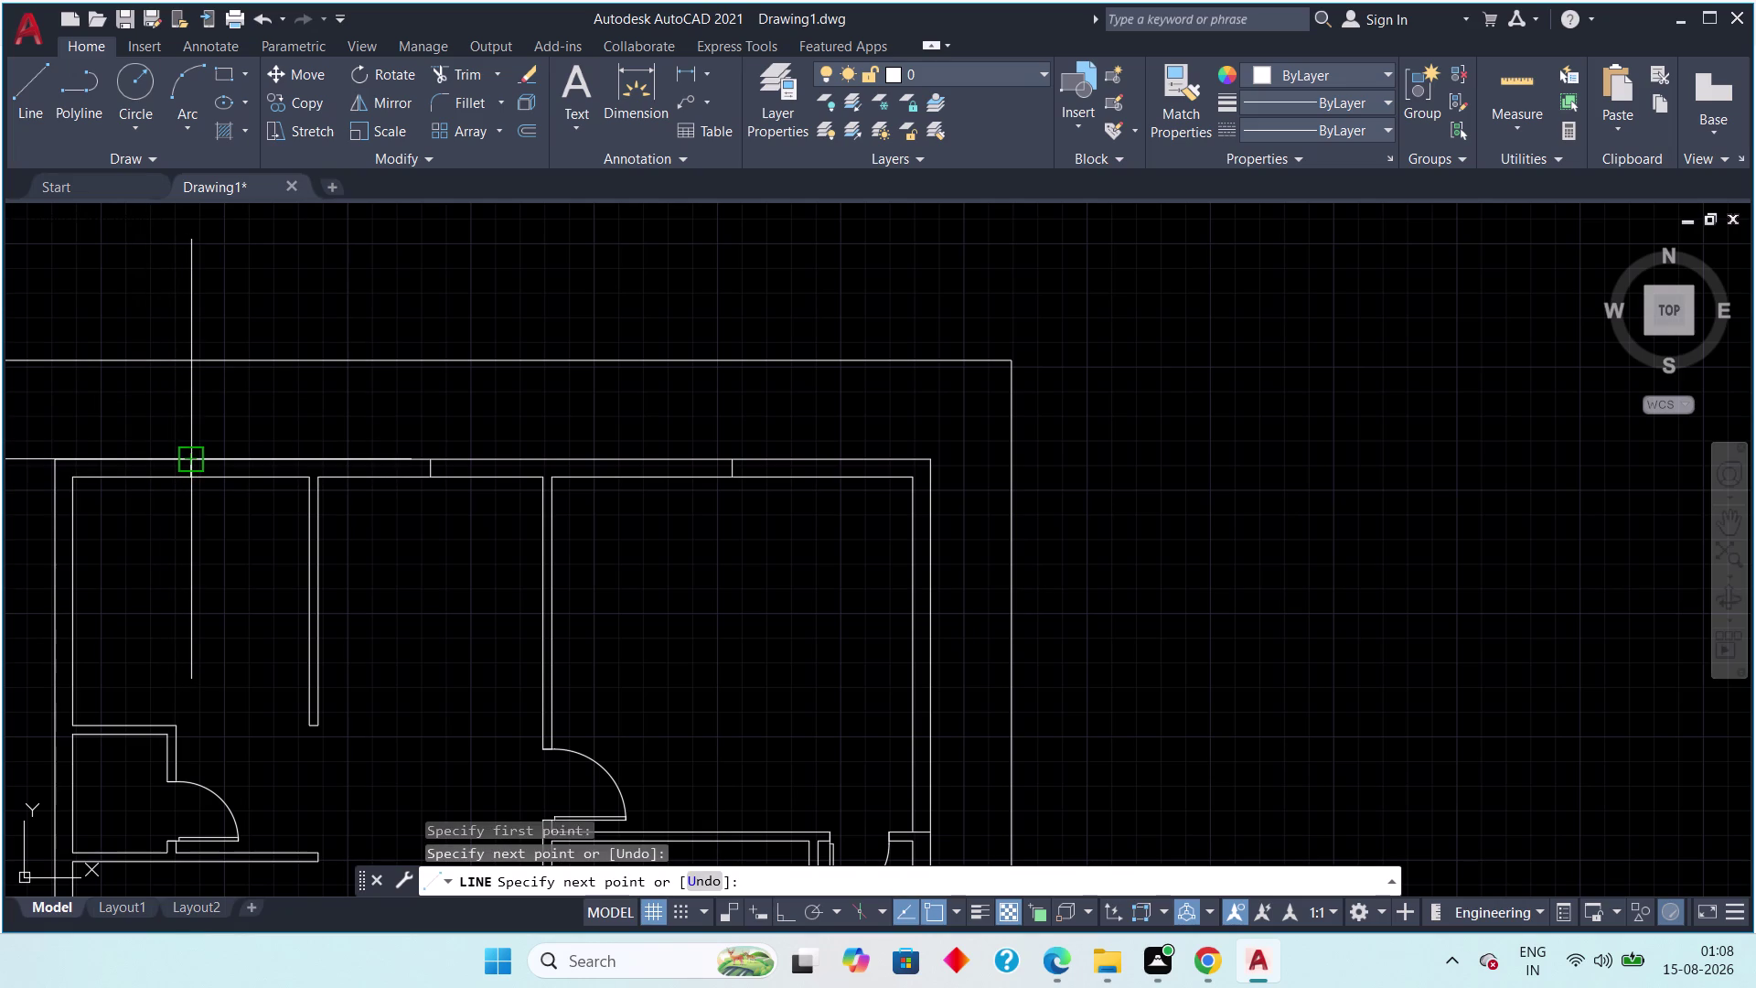
scroll(up, 3)
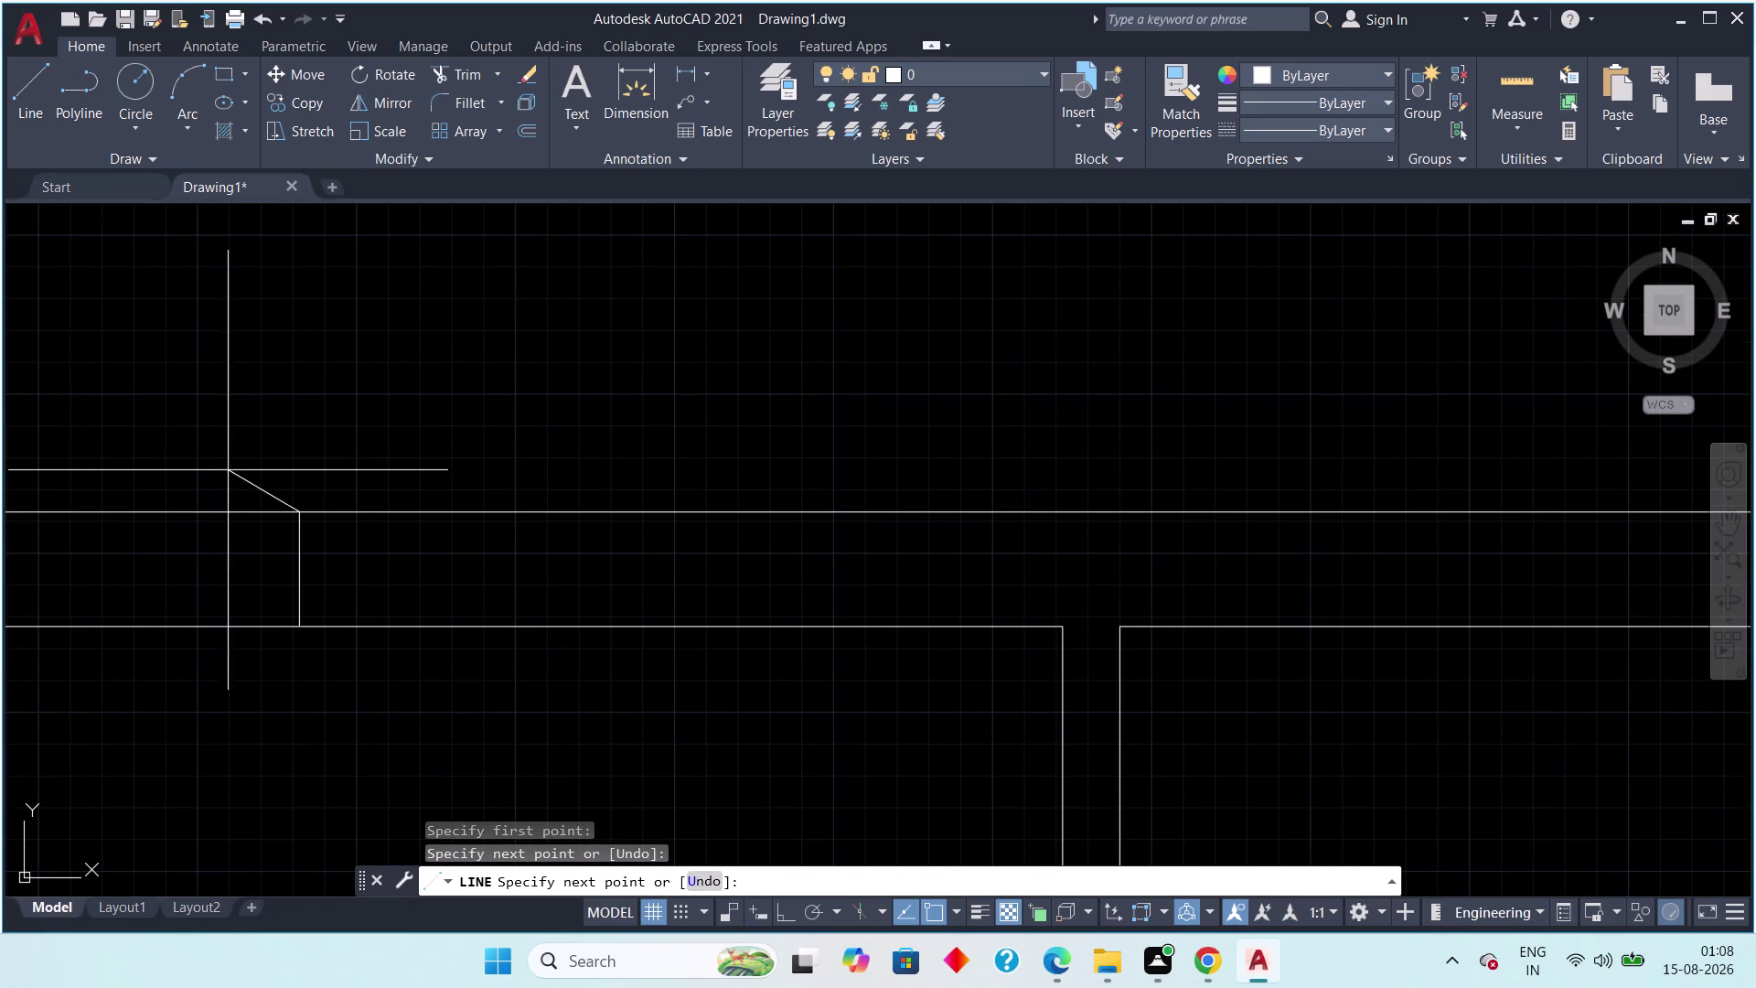
key(Escape)
key(Escape)
scroll(down, 3)
scroll(down, 3)
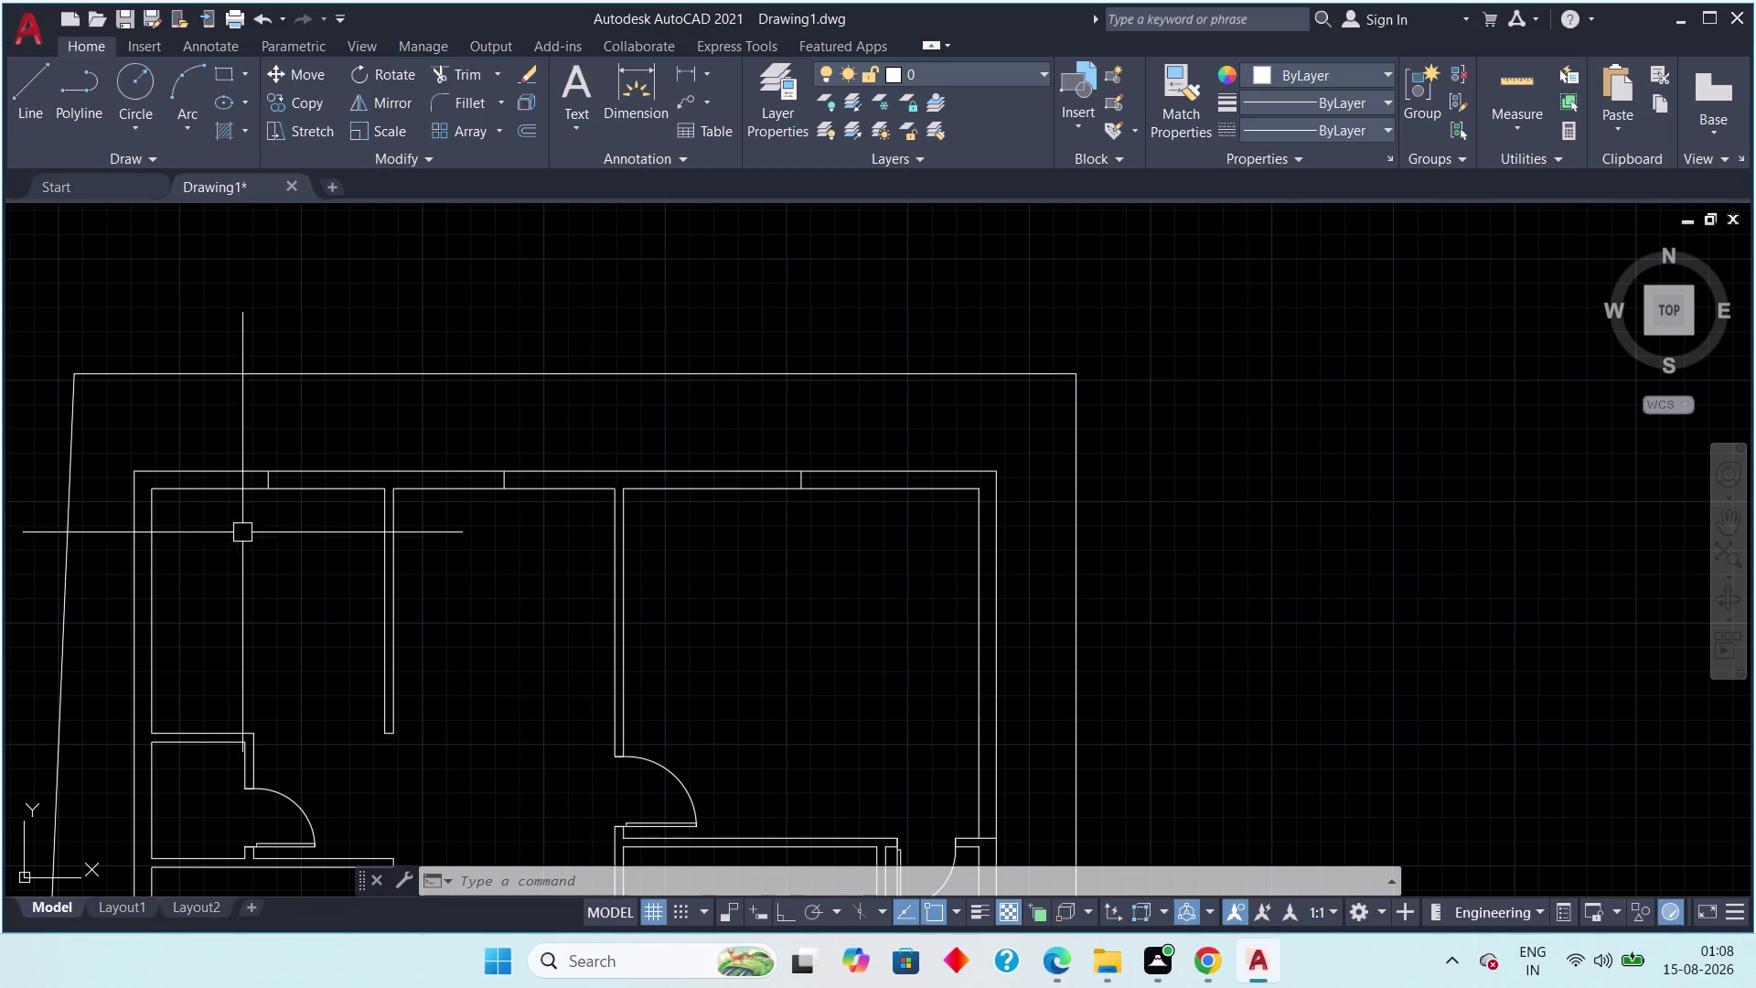
Draw a short line outward from the left outer wall.
middle_drag(192, 615, 254, 538)
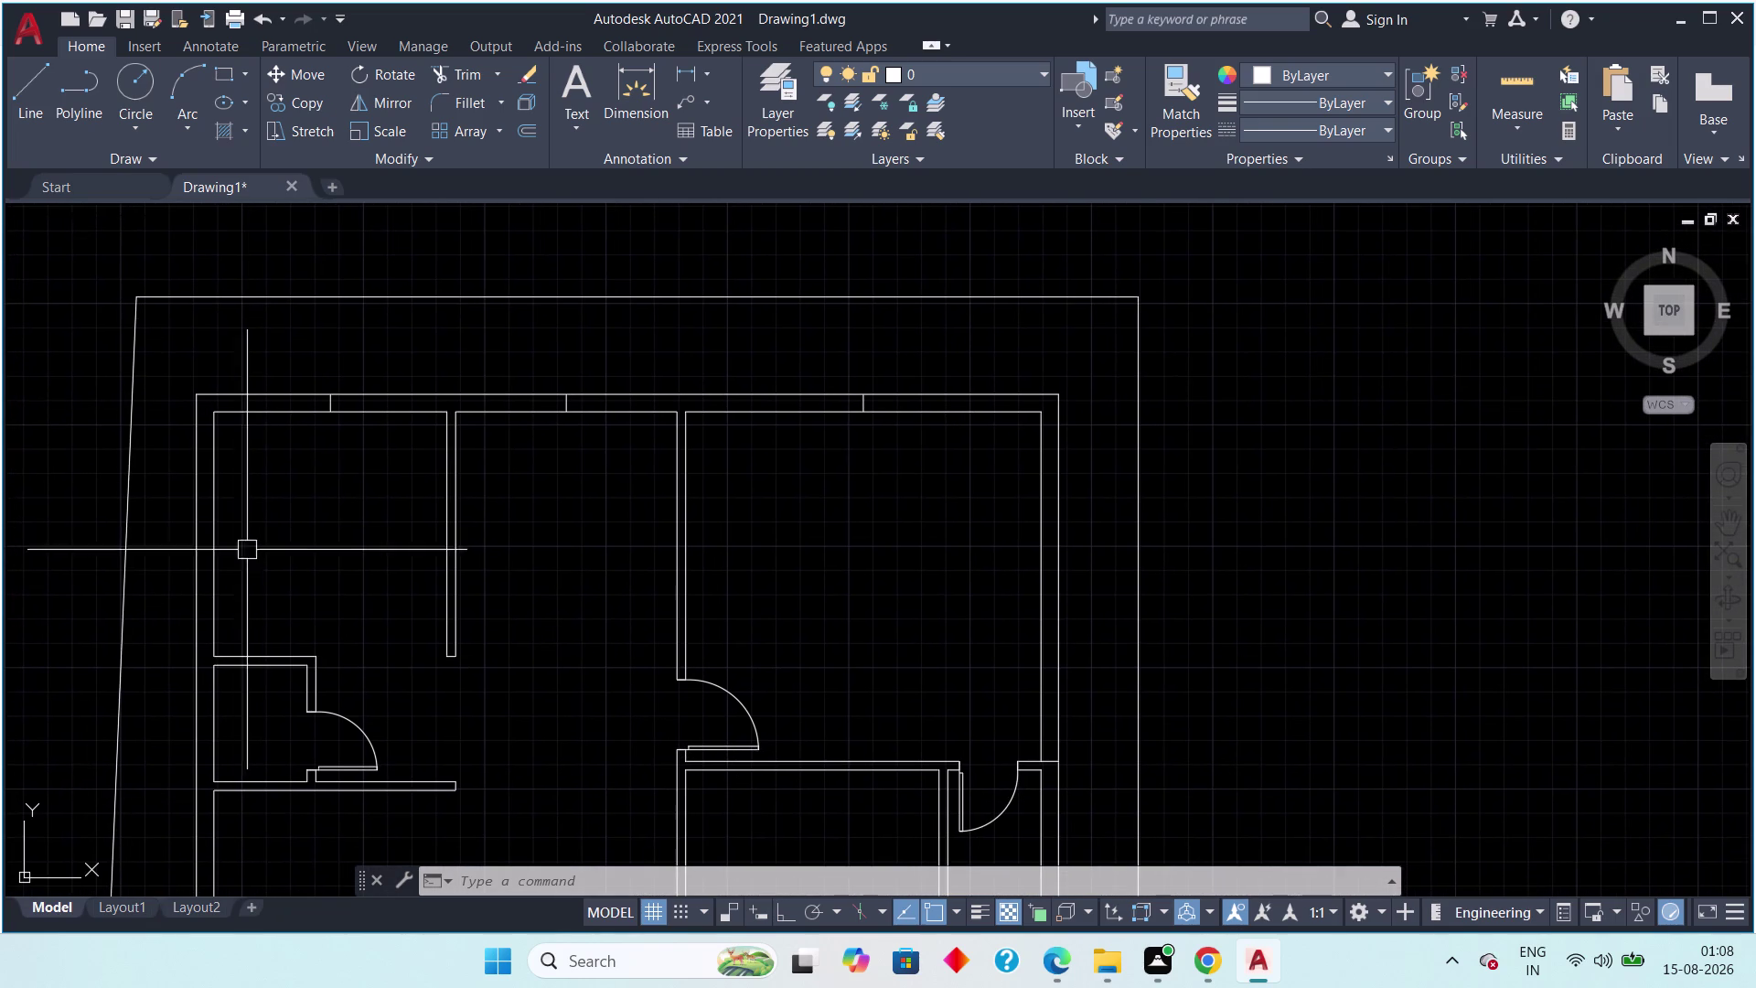
click(28, 105)
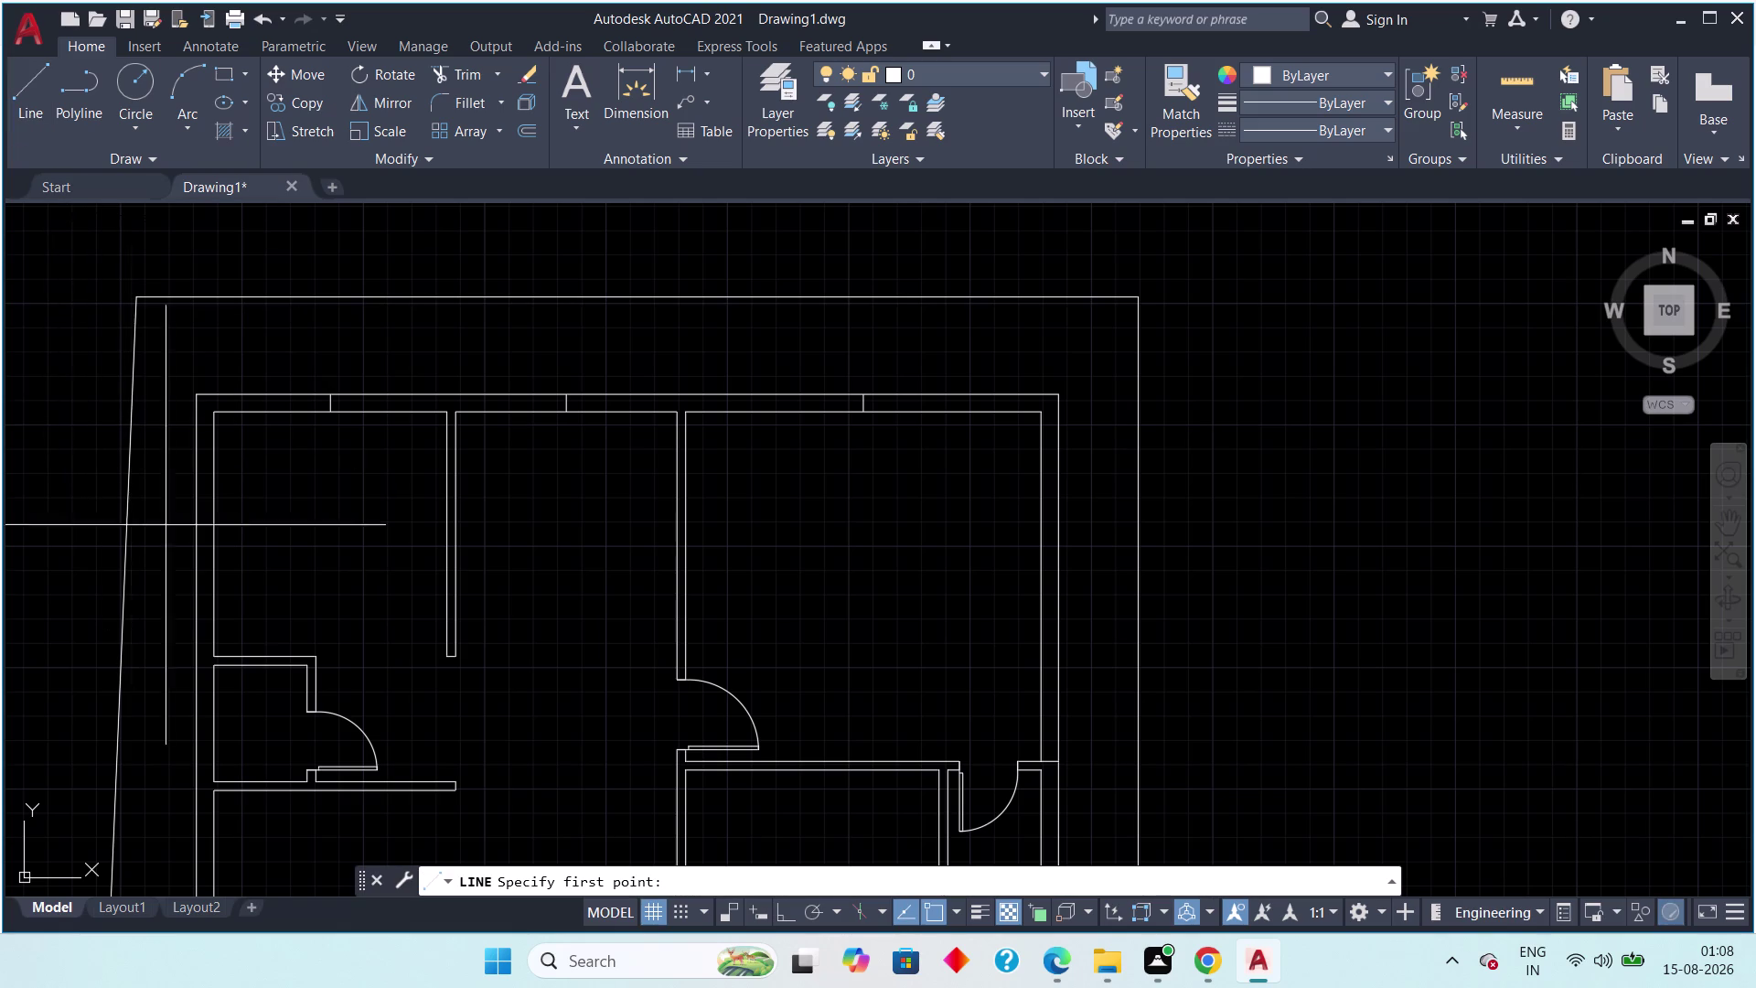
click(215, 534)
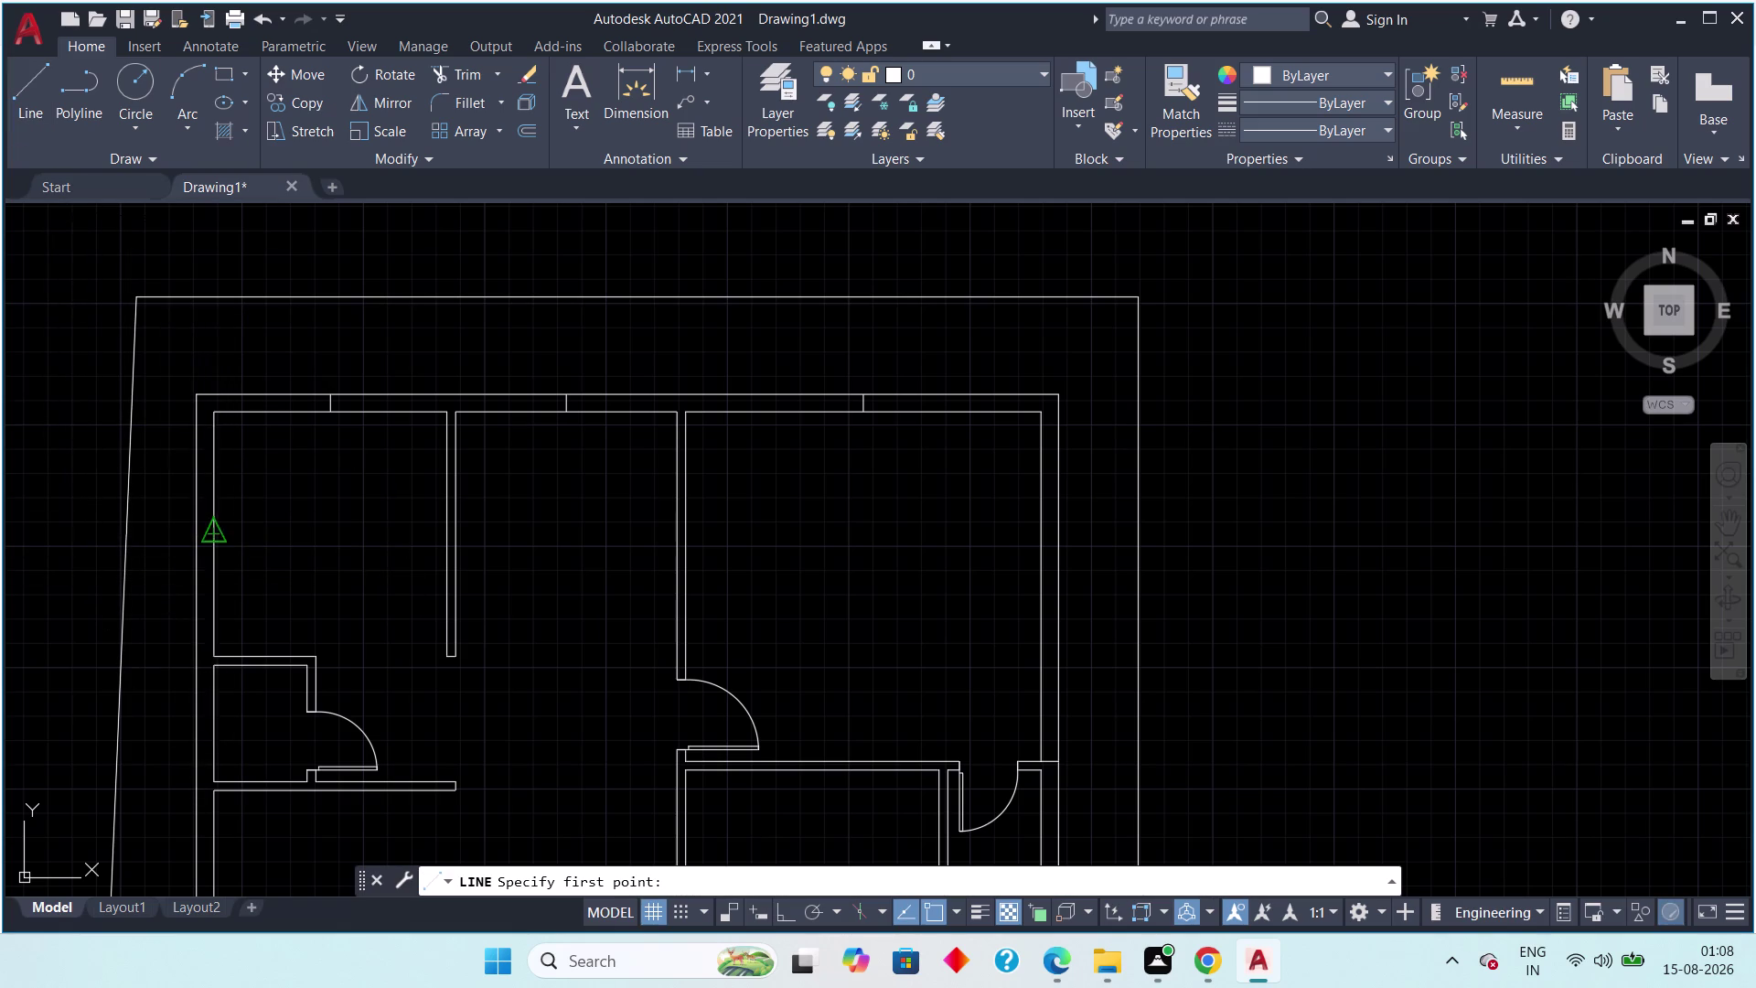
click(196, 533)
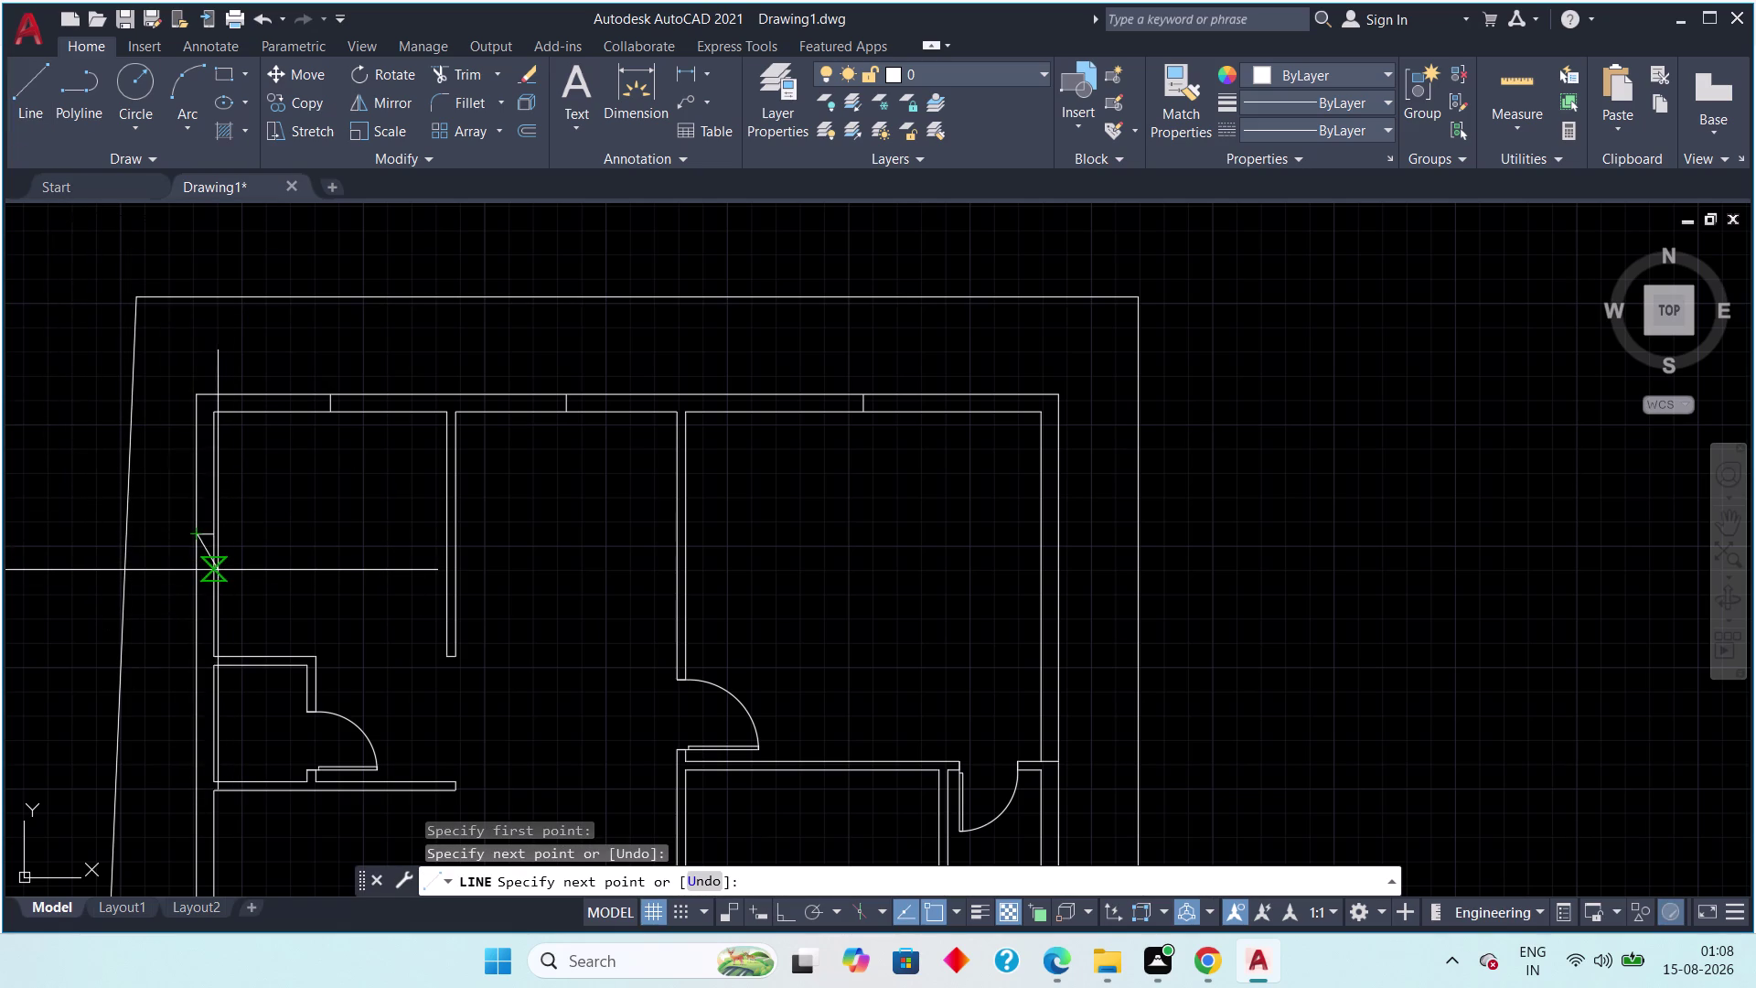
key(Escape)
Further along the left wall, draw another short line ending perpendicular to it.
scroll(up, 3)
middle_drag(223, 546, 239, 427)
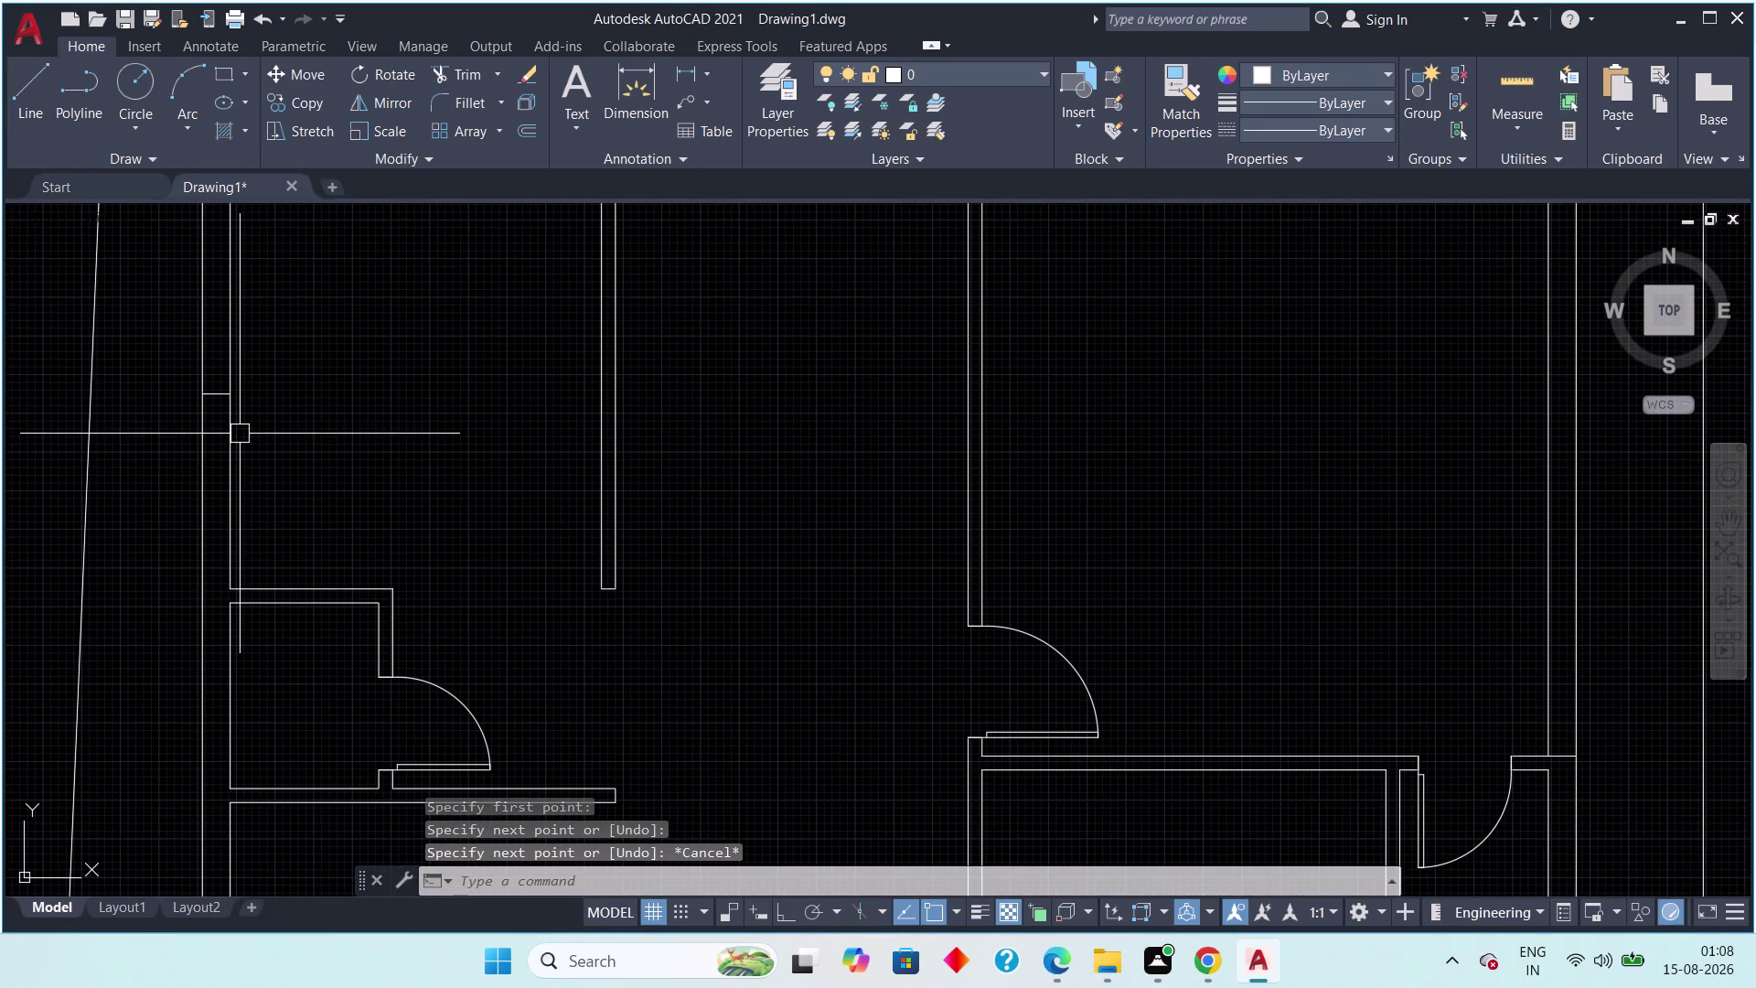
click(25, 89)
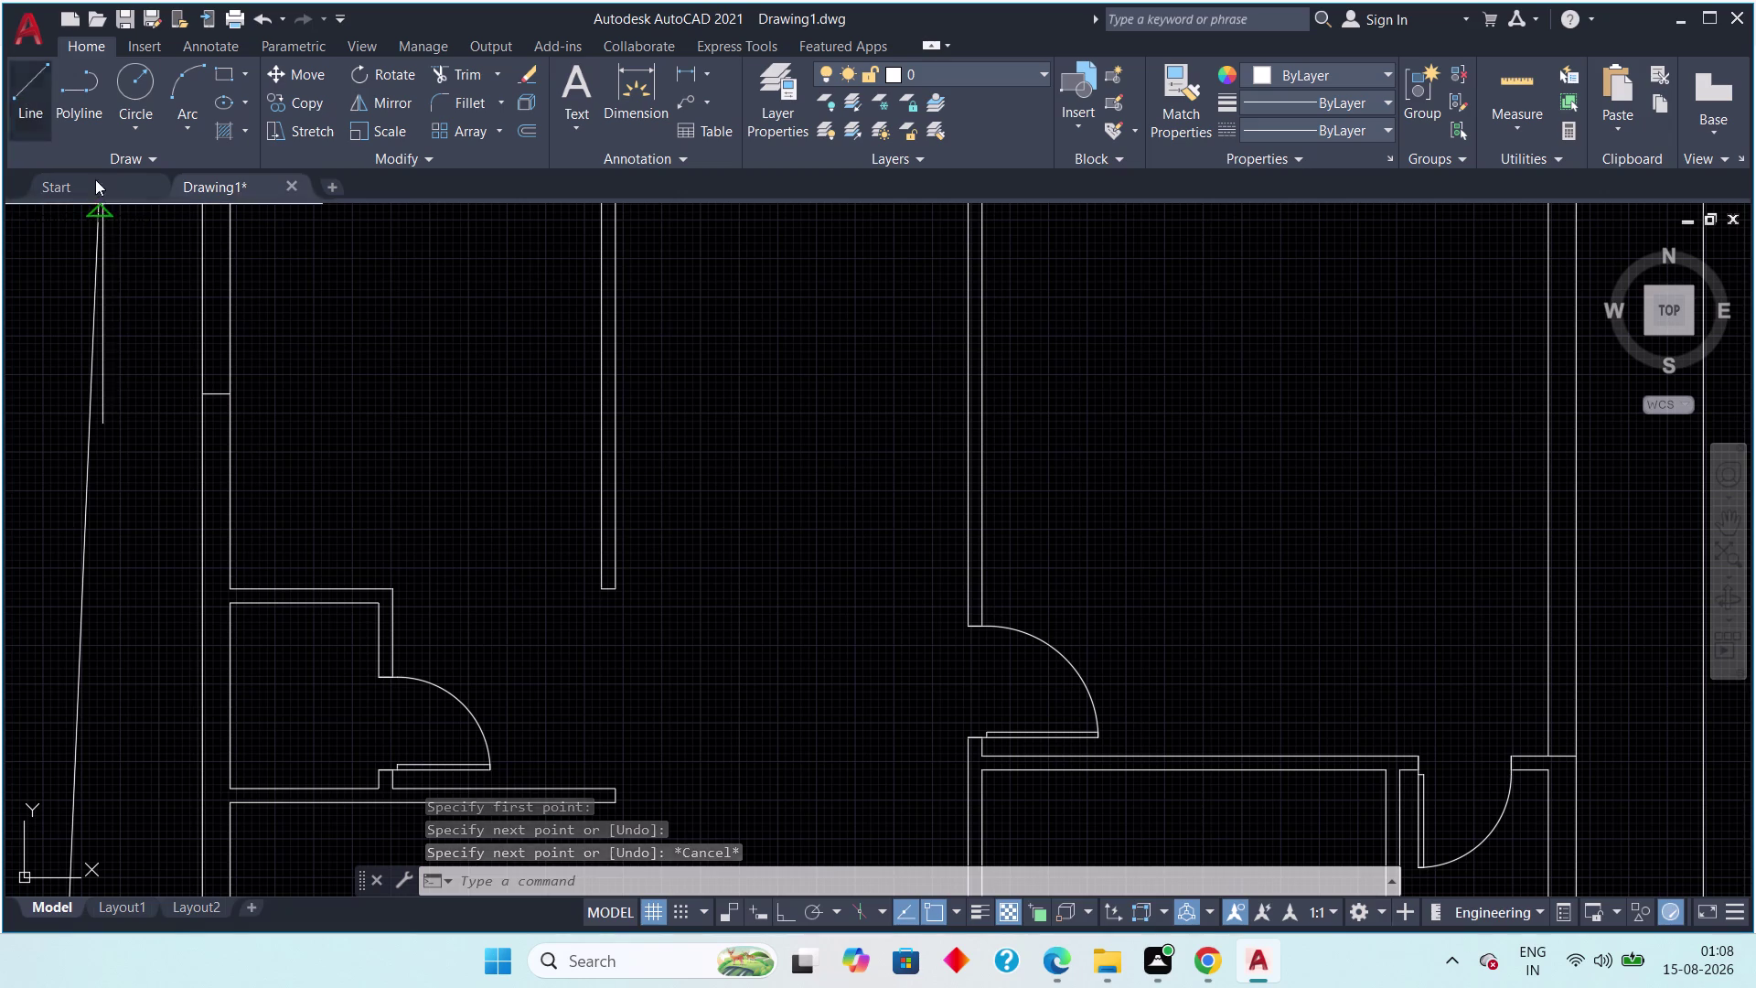
click(228, 703)
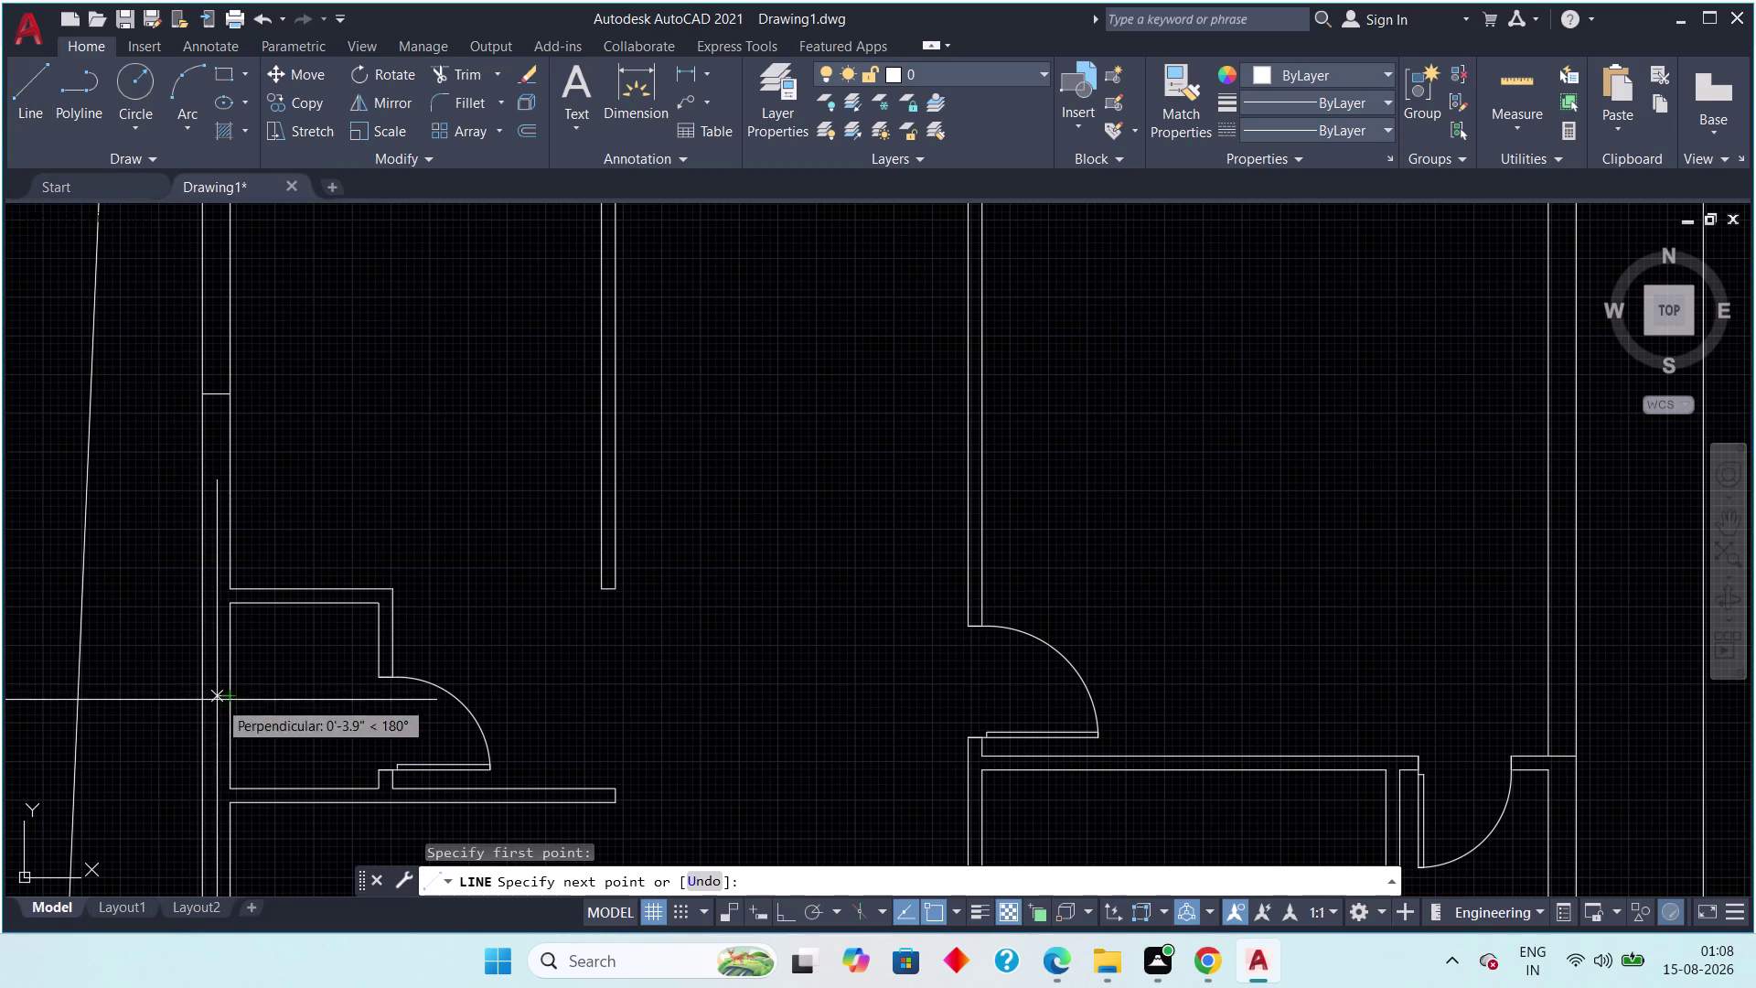
click(208, 694)
scroll(down, 3)
key(Escape)
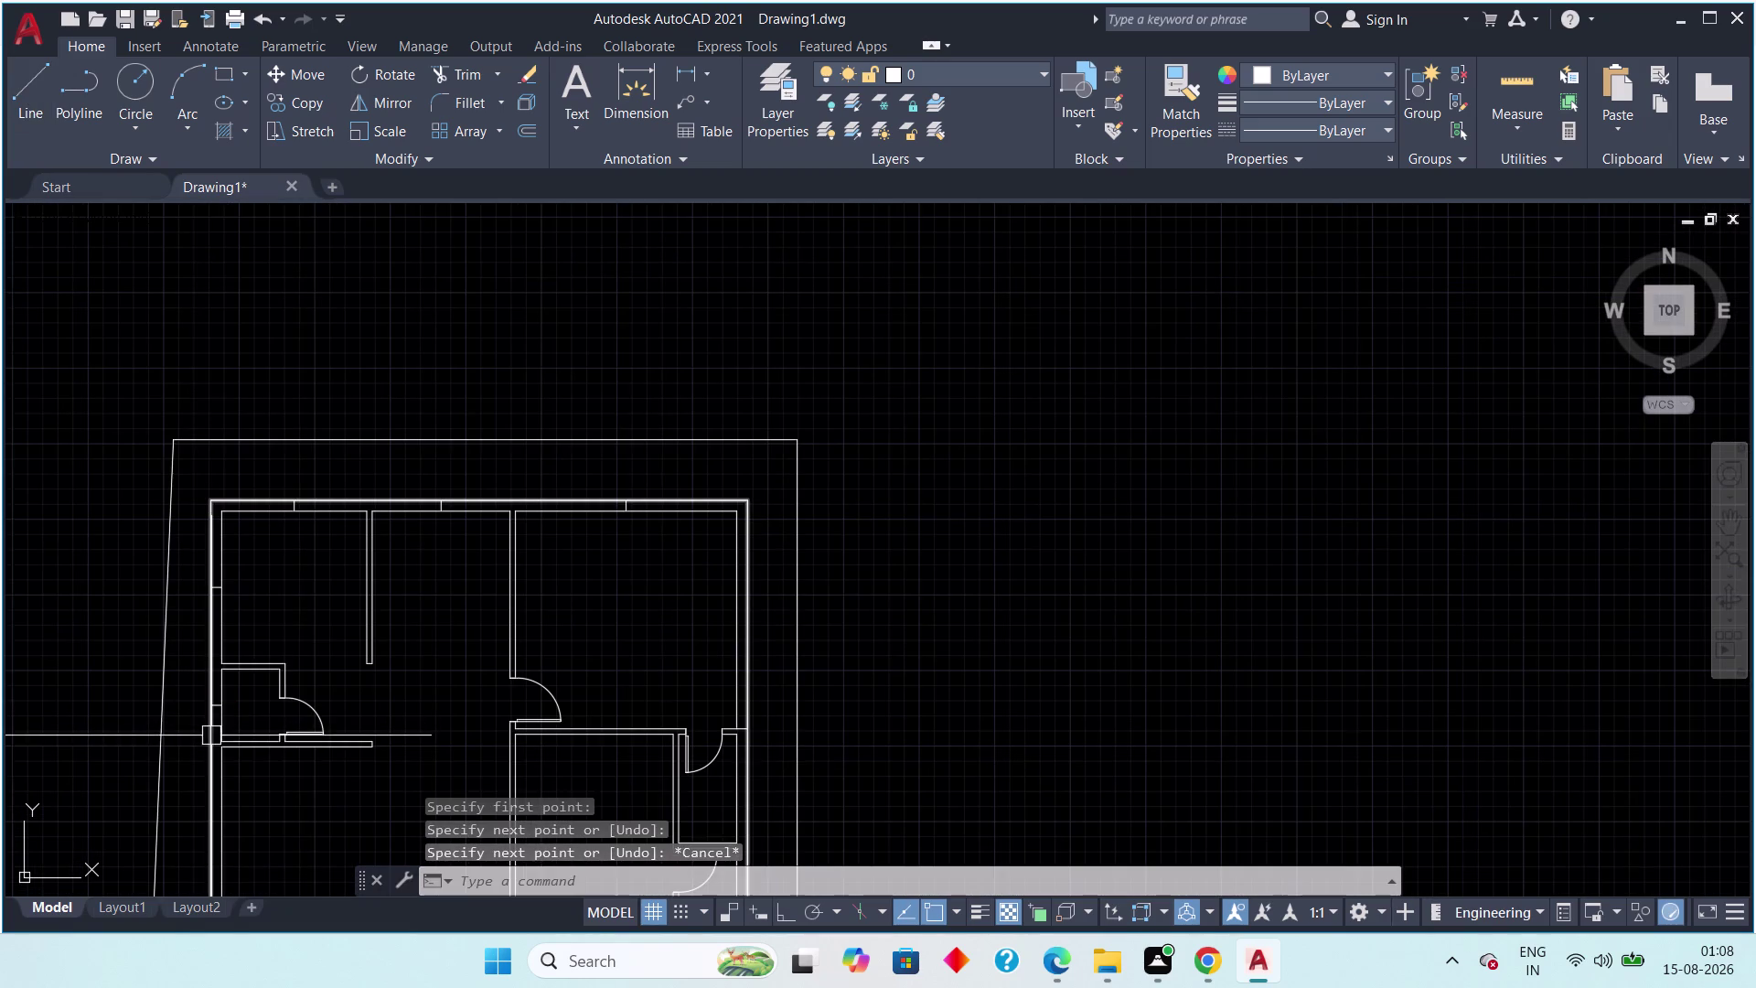
Start a third line with its first point on the left outer wall.
middle_drag(200, 720, 221, 624)
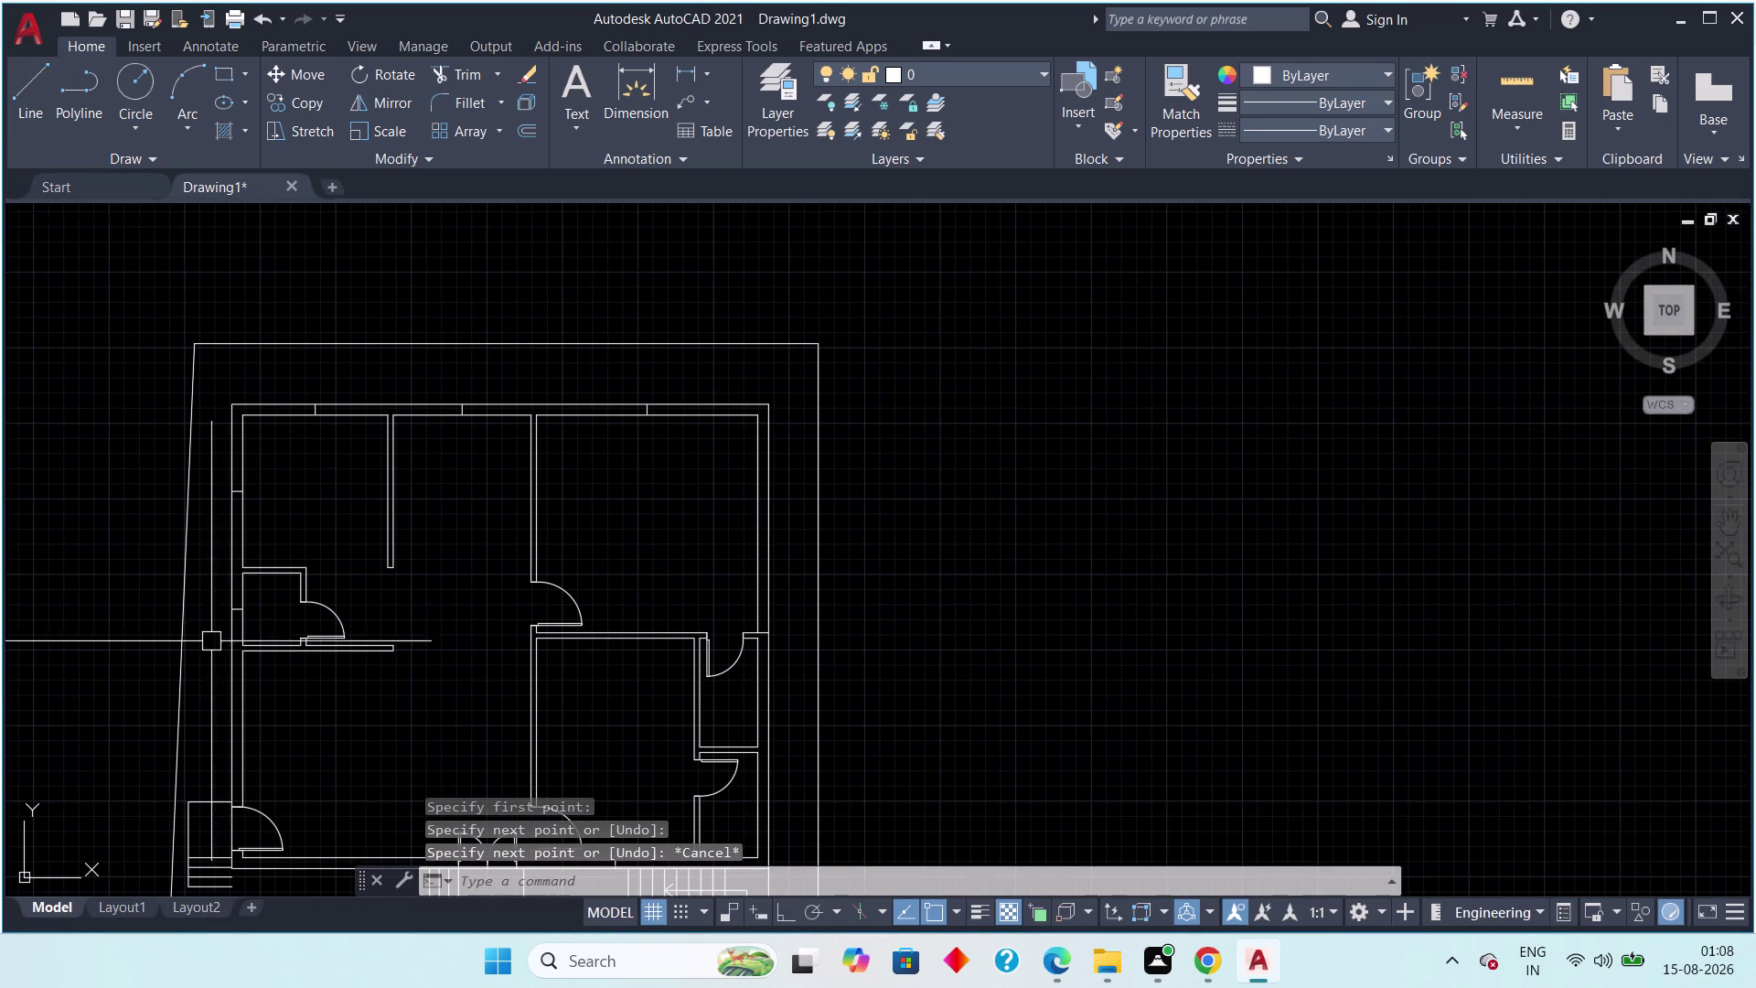
scroll(down, 3)
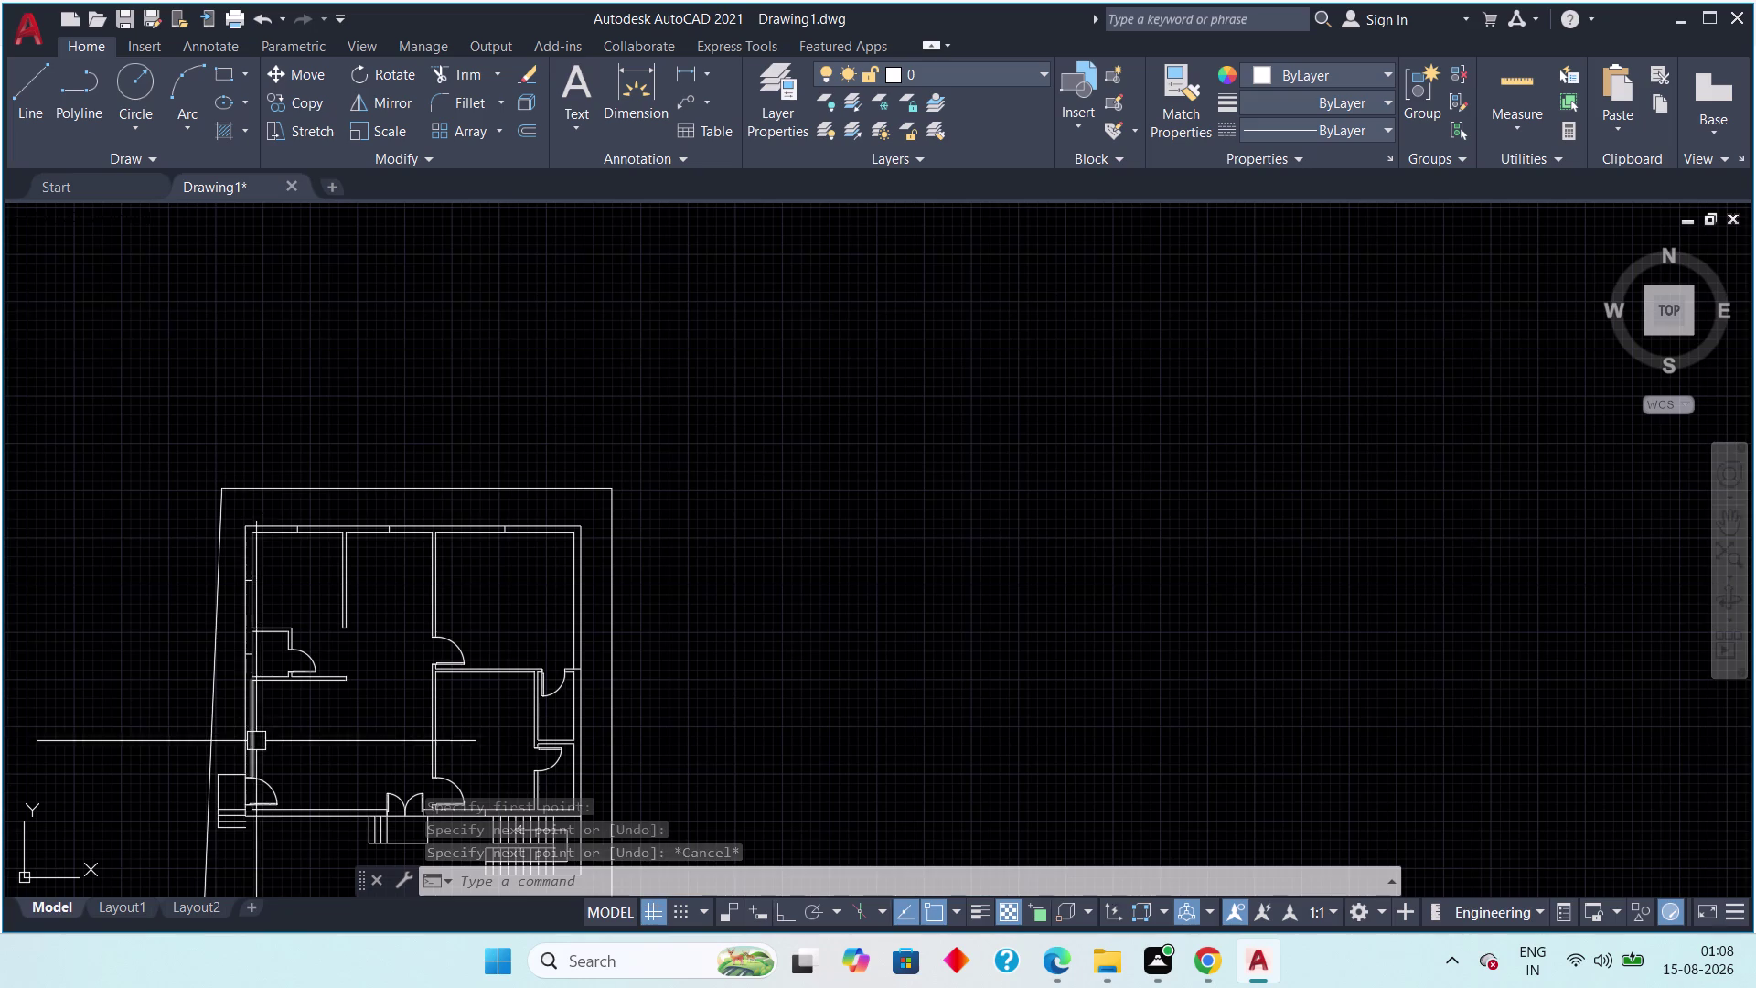
scroll(up, 3)
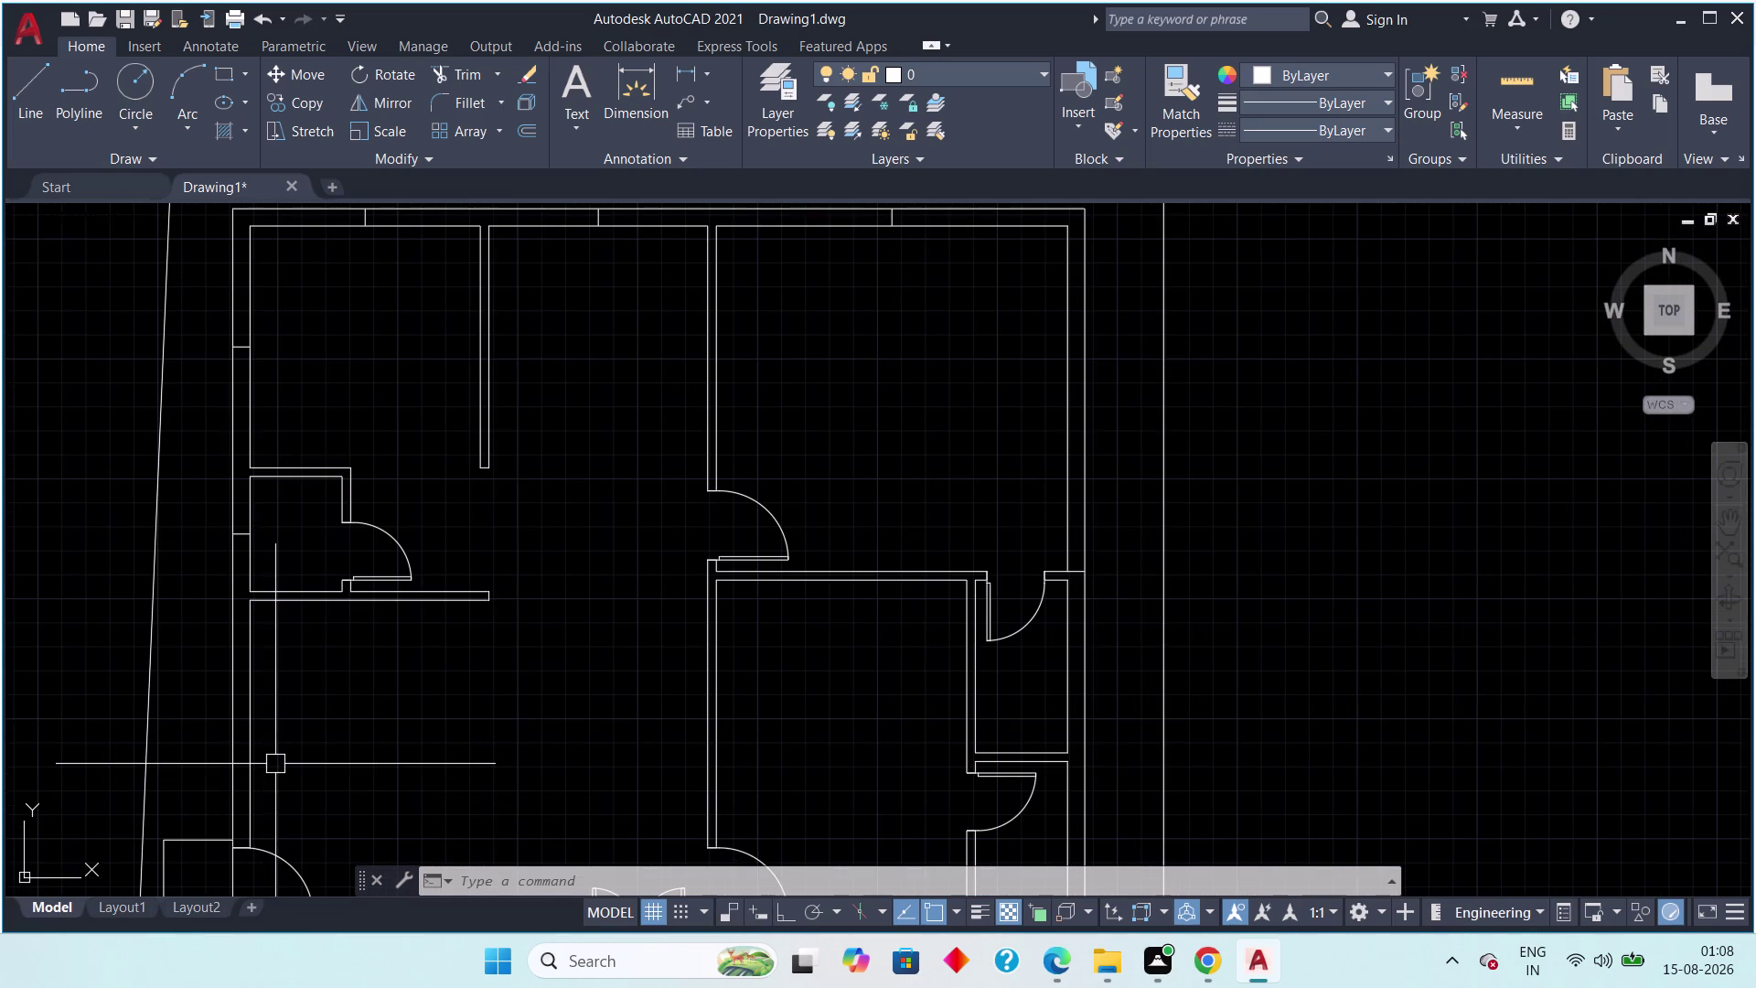
scroll(down, 3)
middle_drag(293, 730, 288, 634)
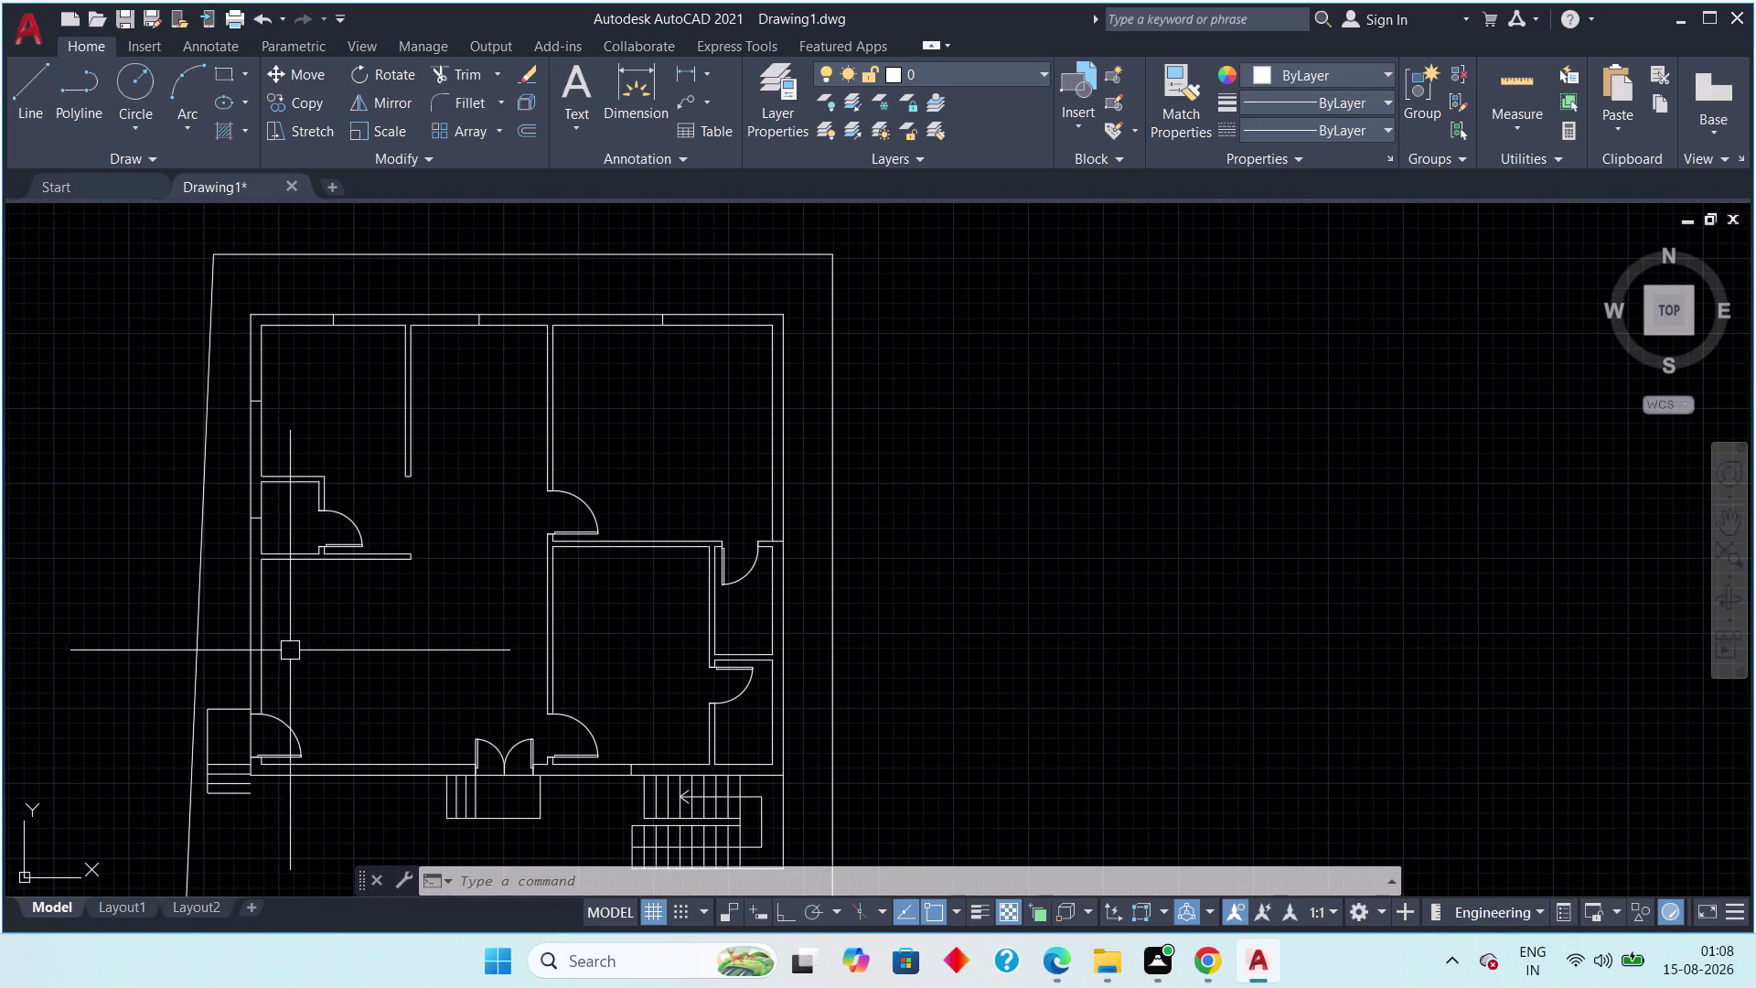
click(27, 72)
scroll(up, 3)
click(226, 624)
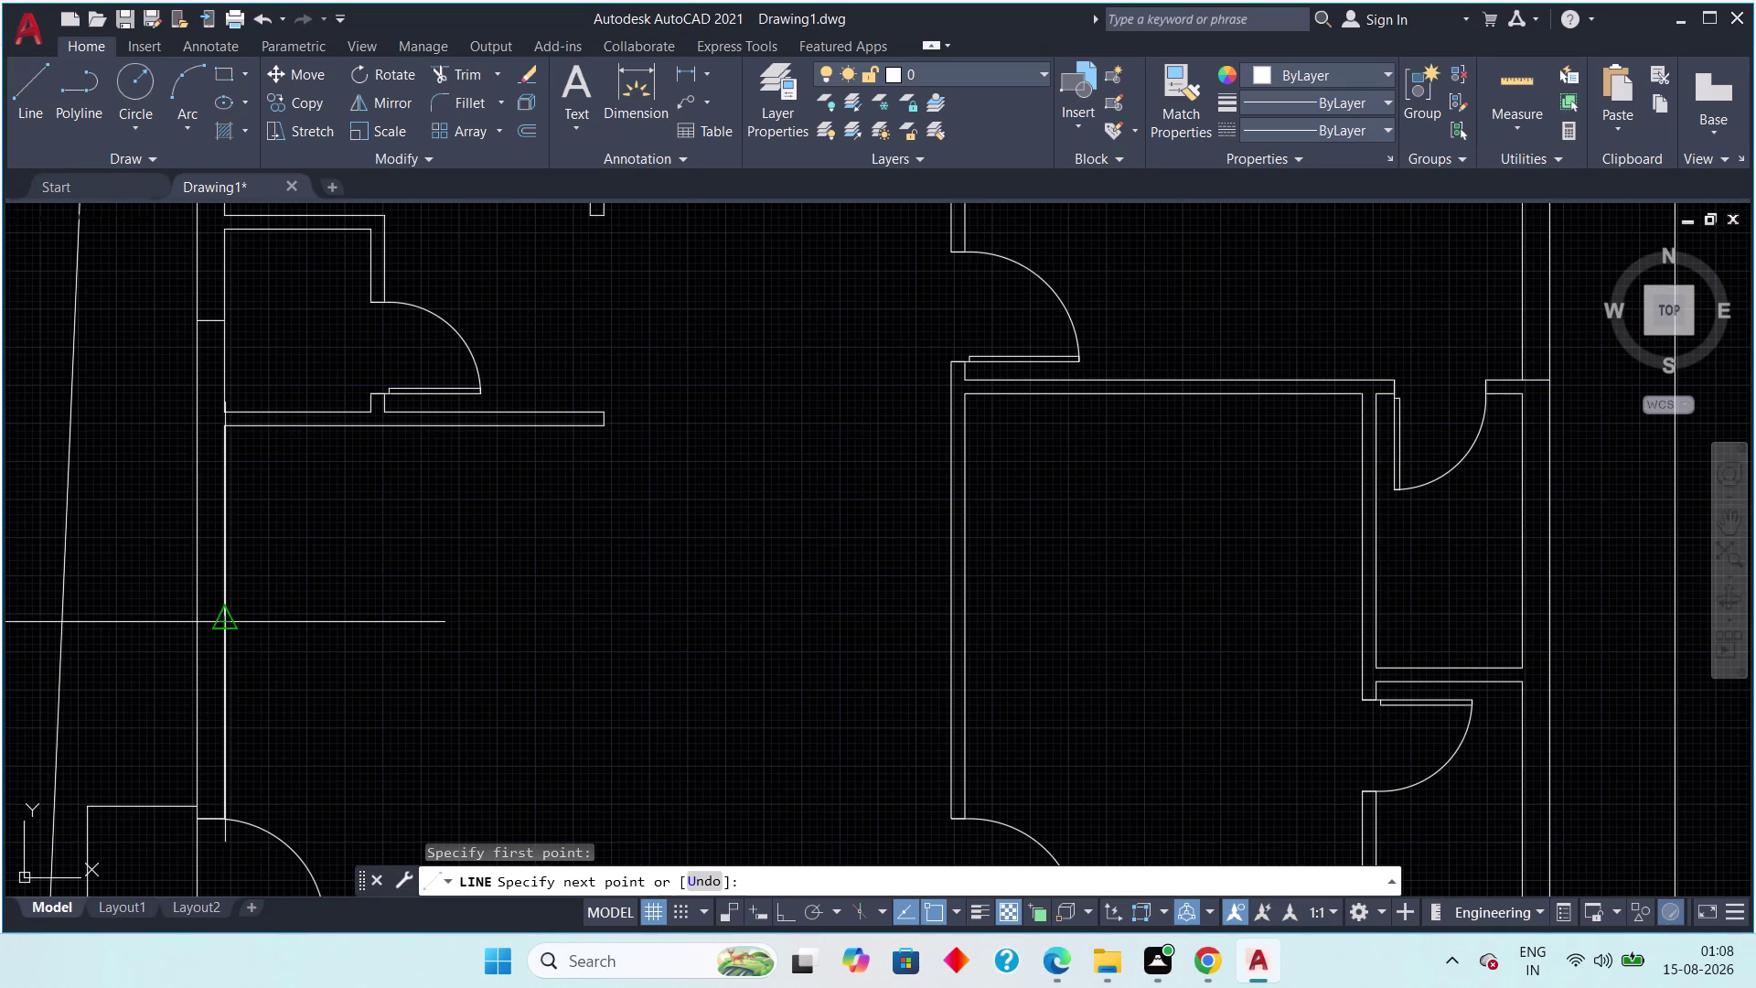
Finish the short line across the left wall and end the Line command.
click(205, 620)
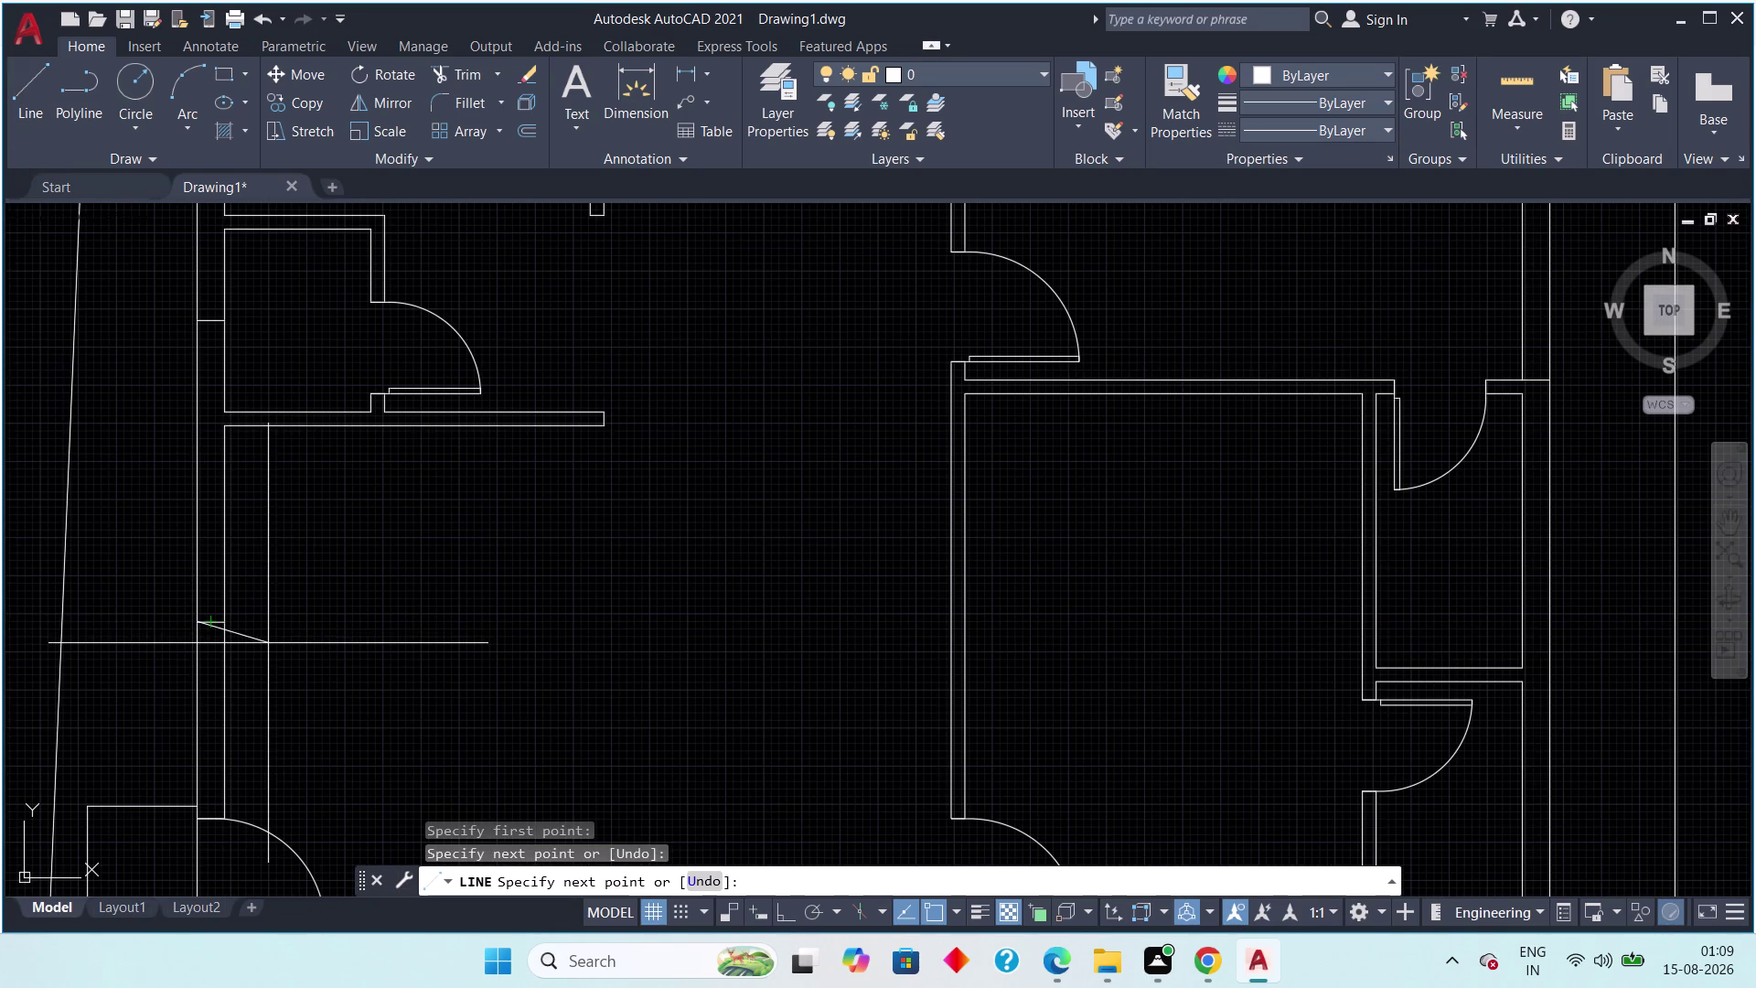
key(Escape)
key(Escape)
Bring the front wall and stairs into view and start a new line.
scroll(down, 3)
middle_drag(291, 638, 272, 632)
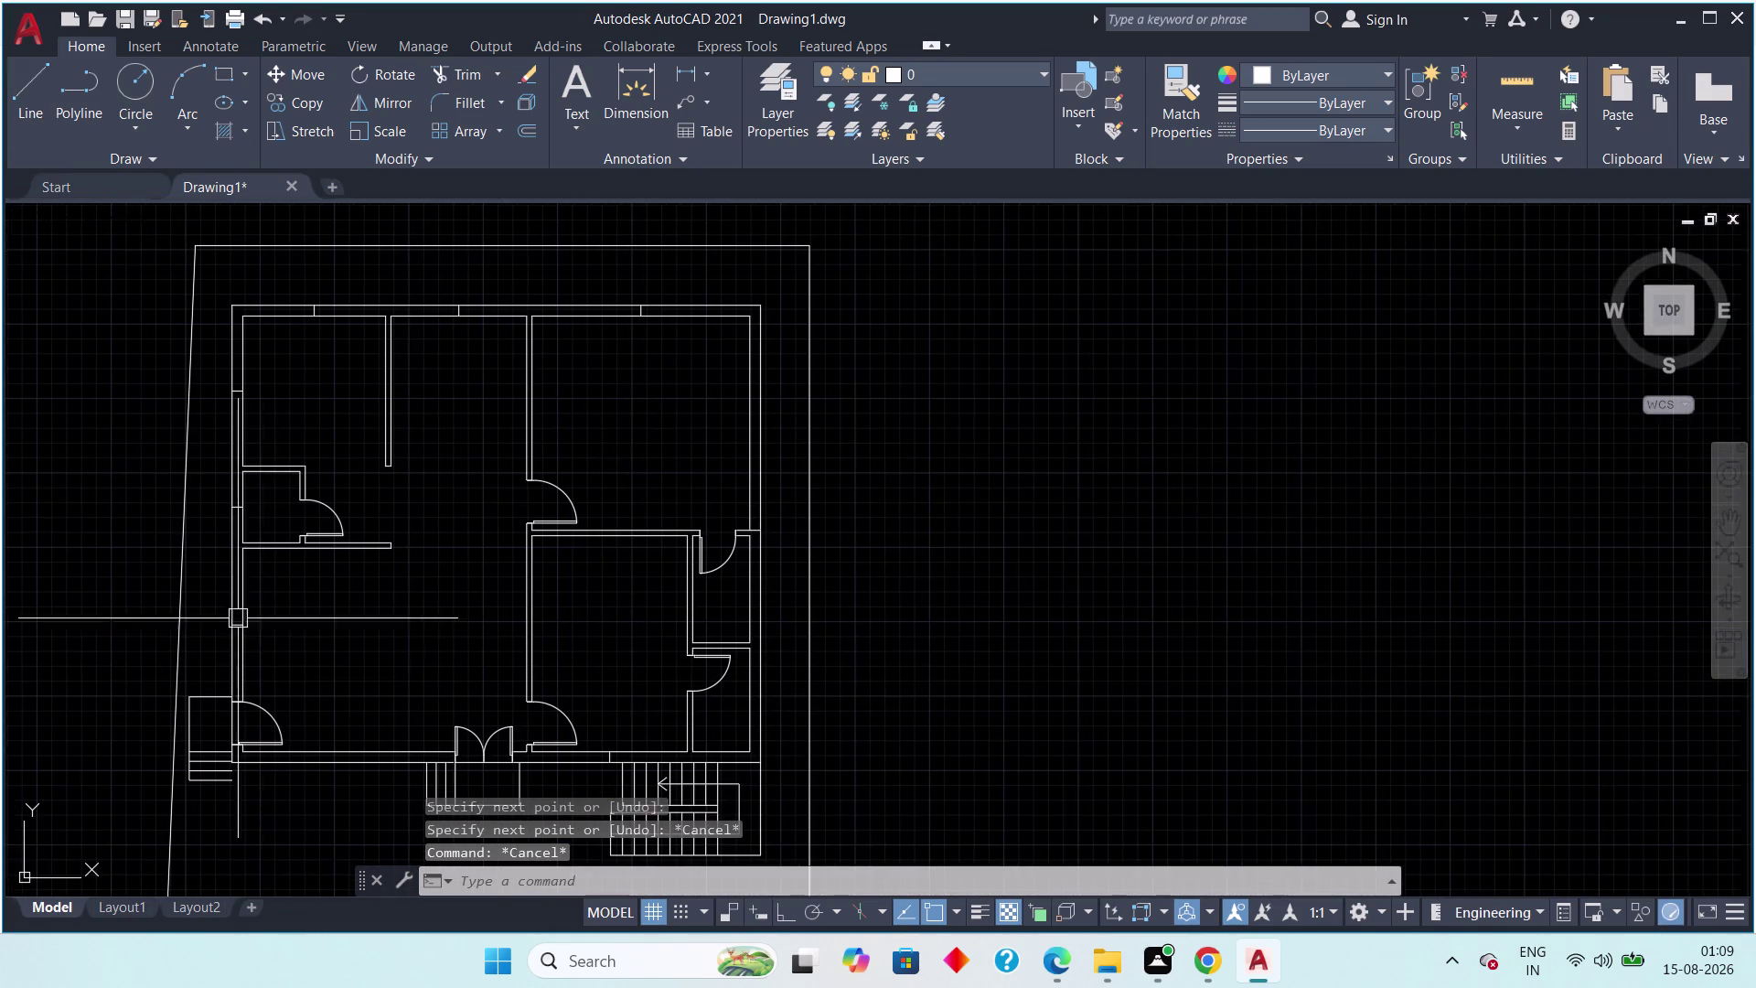
scroll(up, 3)
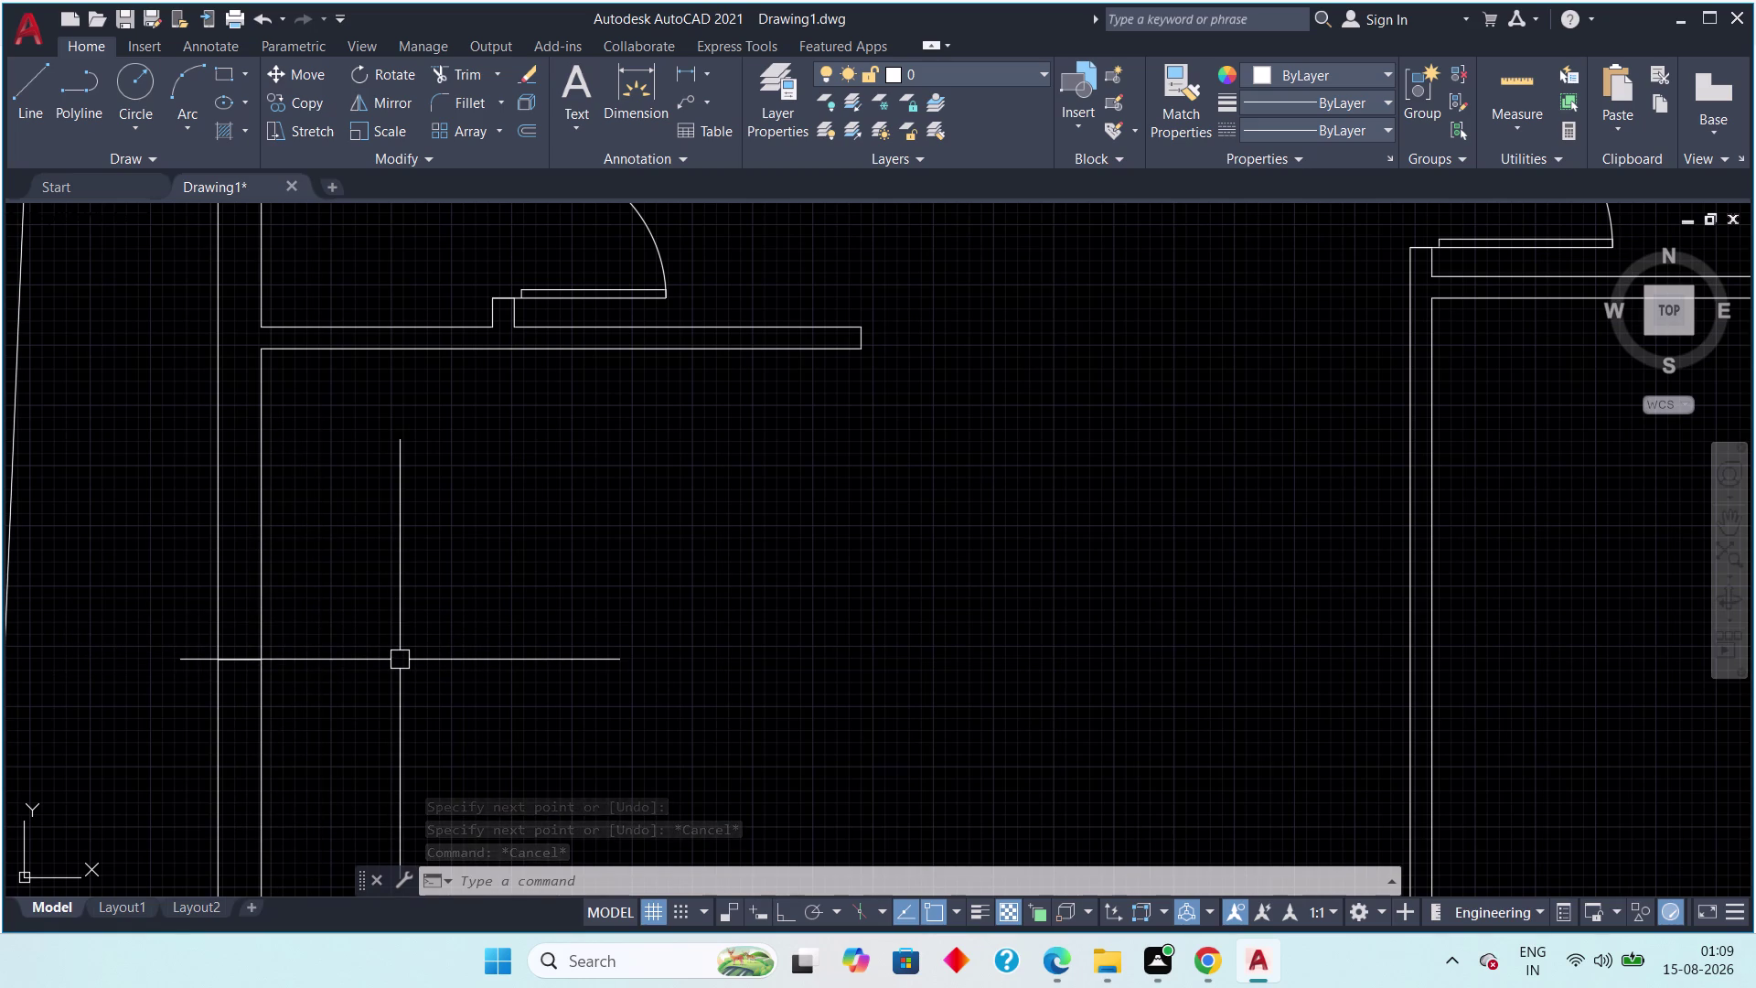
scroll(down, 3)
middle_drag(413, 673, 403, 463)
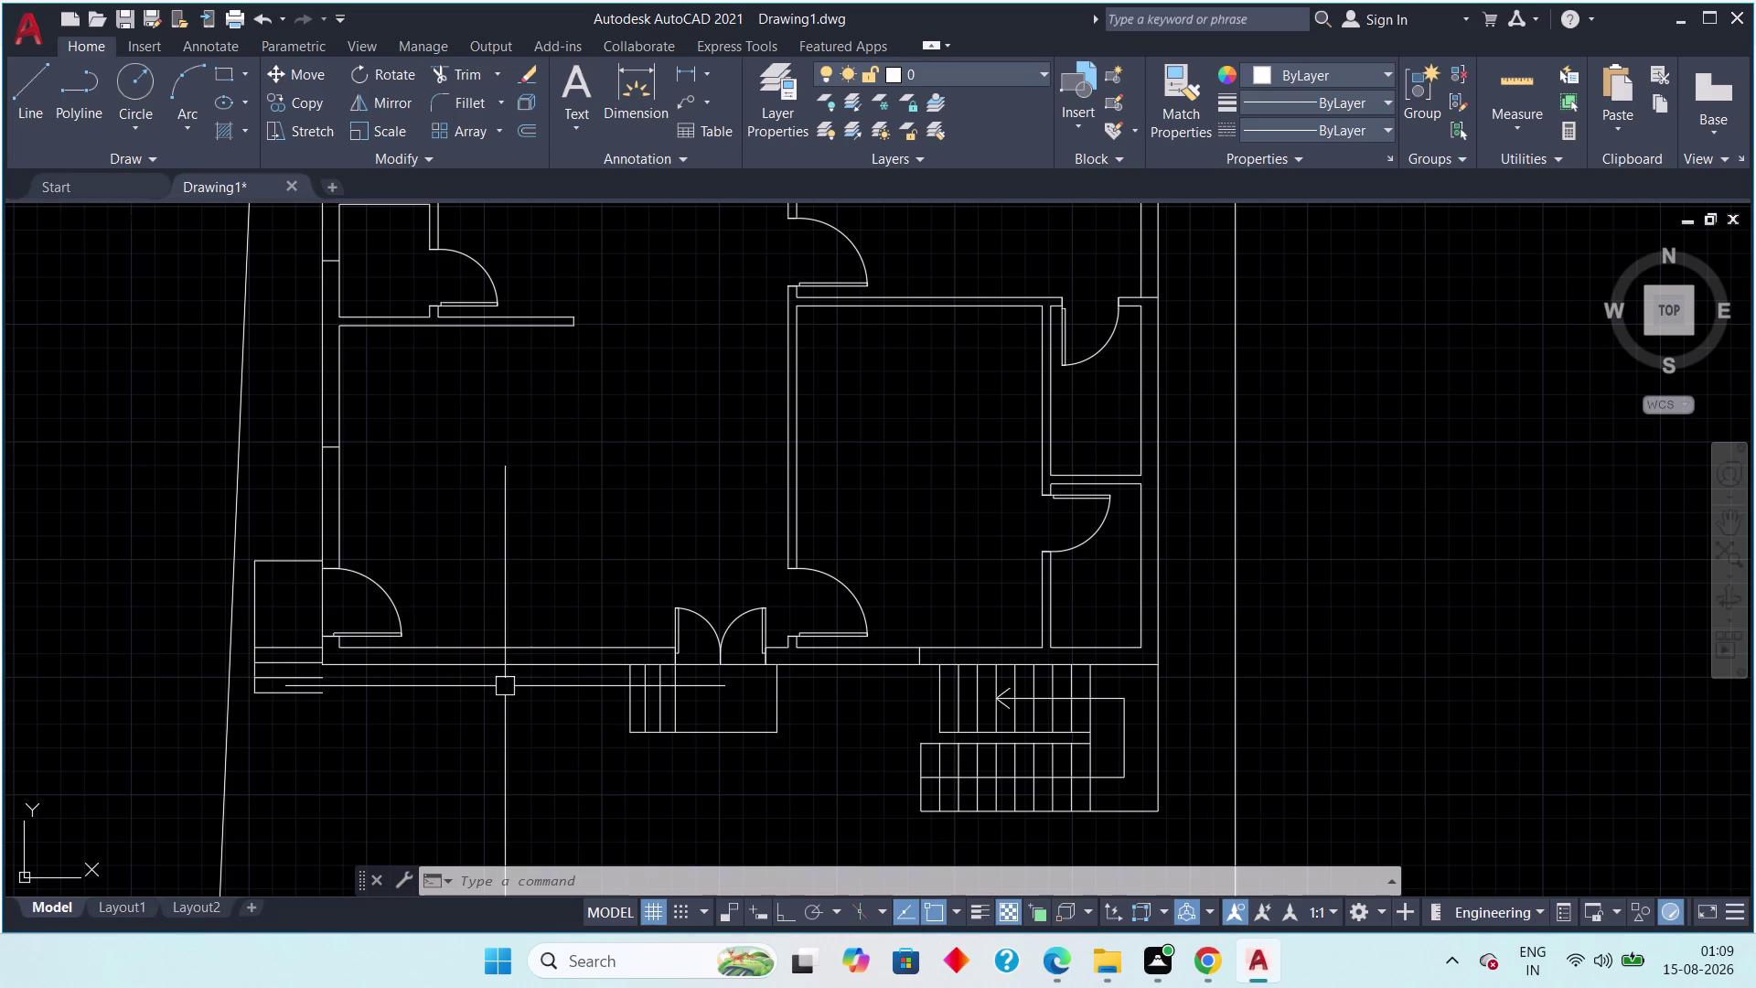
click(37, 65)
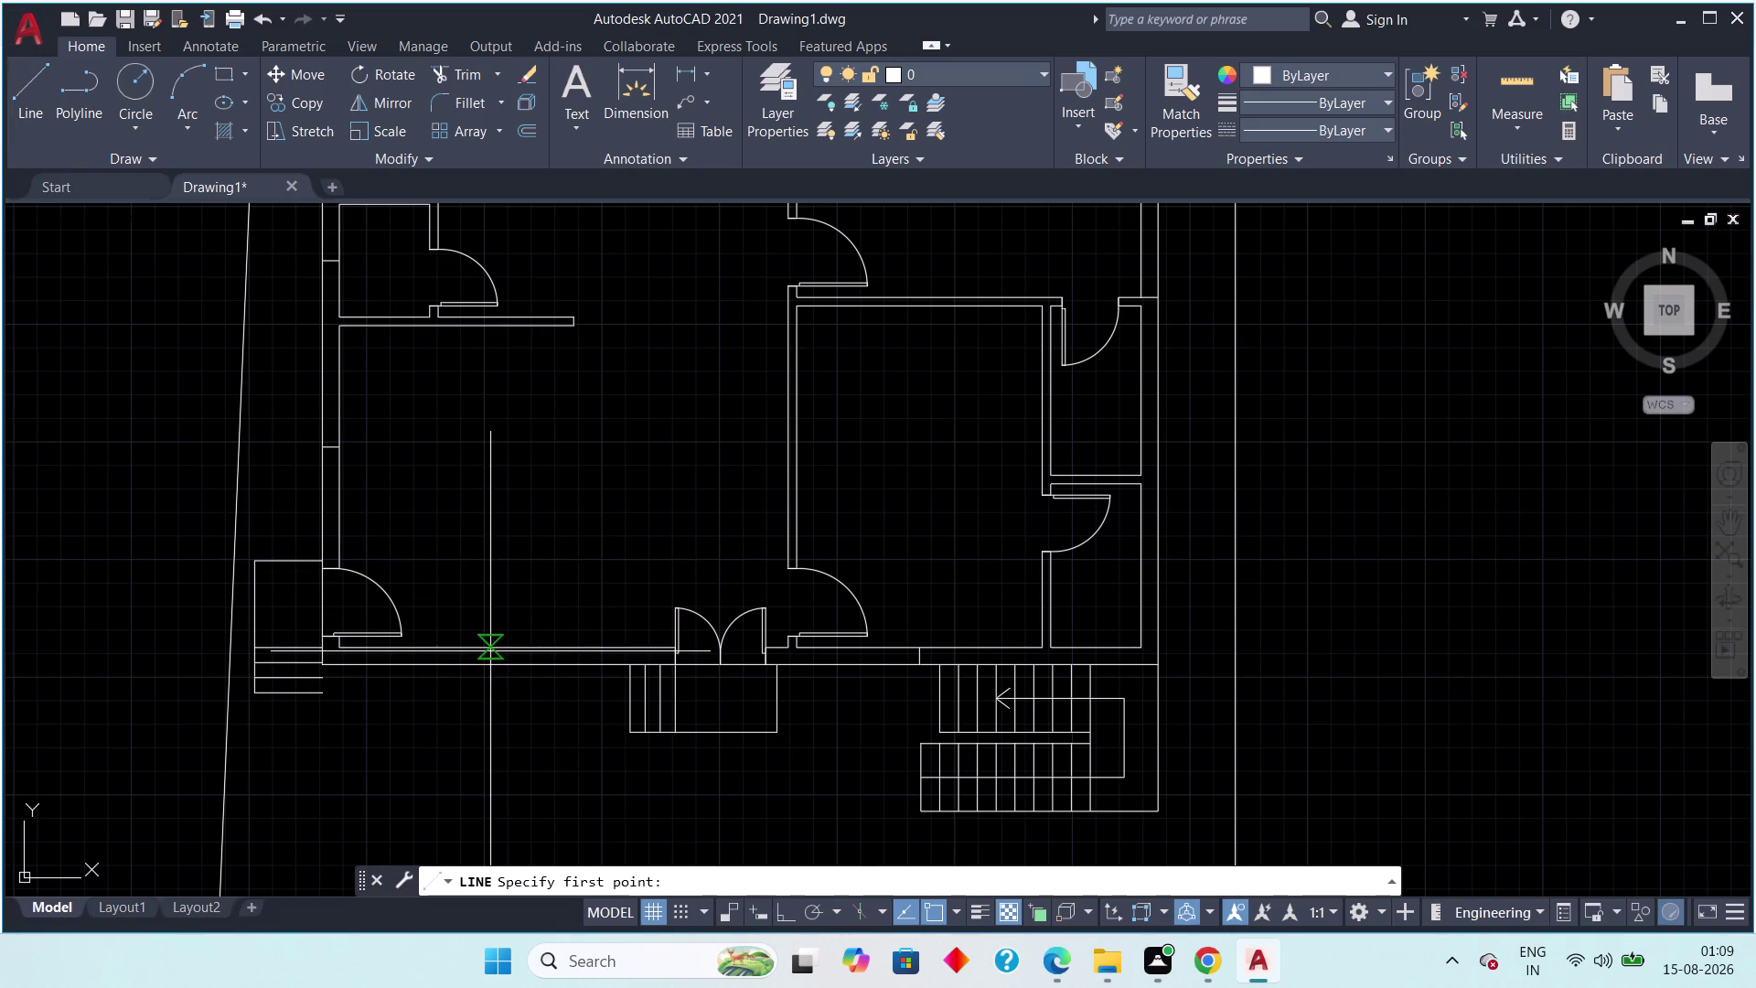
Draw a short perpendicular line across the front outer wall, left of the double entrance door.
scroll(up, 3)
click(509, 651)
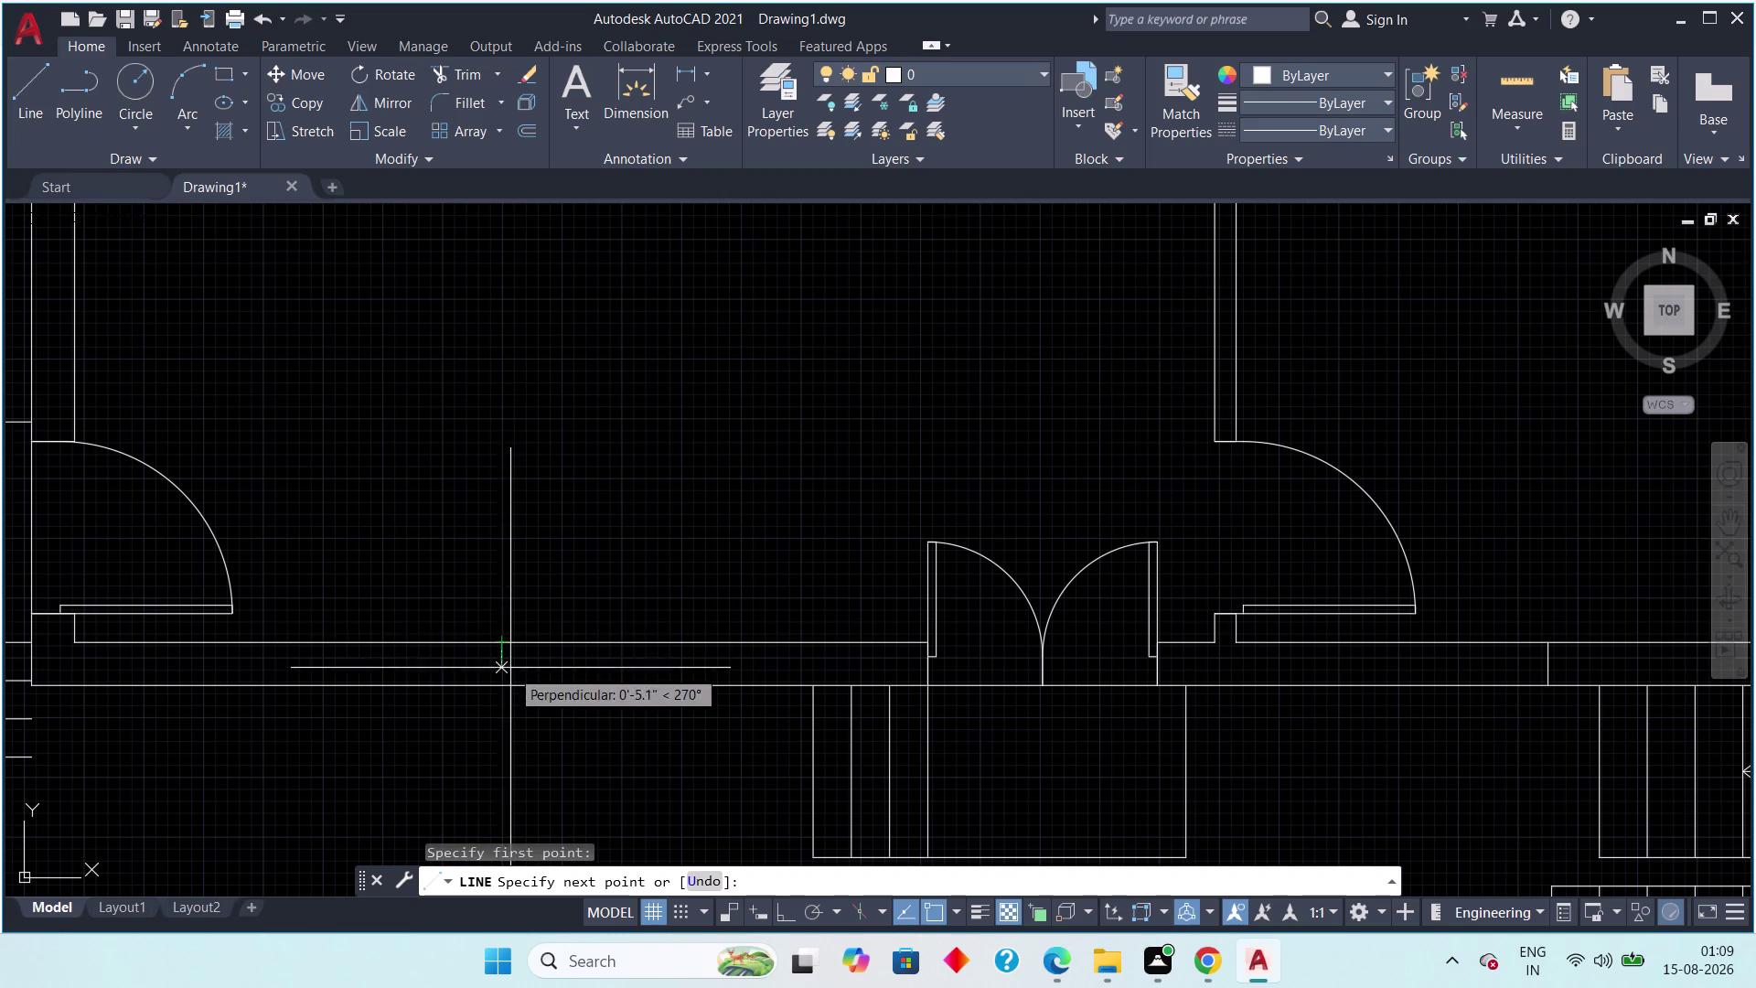
click(507, 682)
key(Escape)
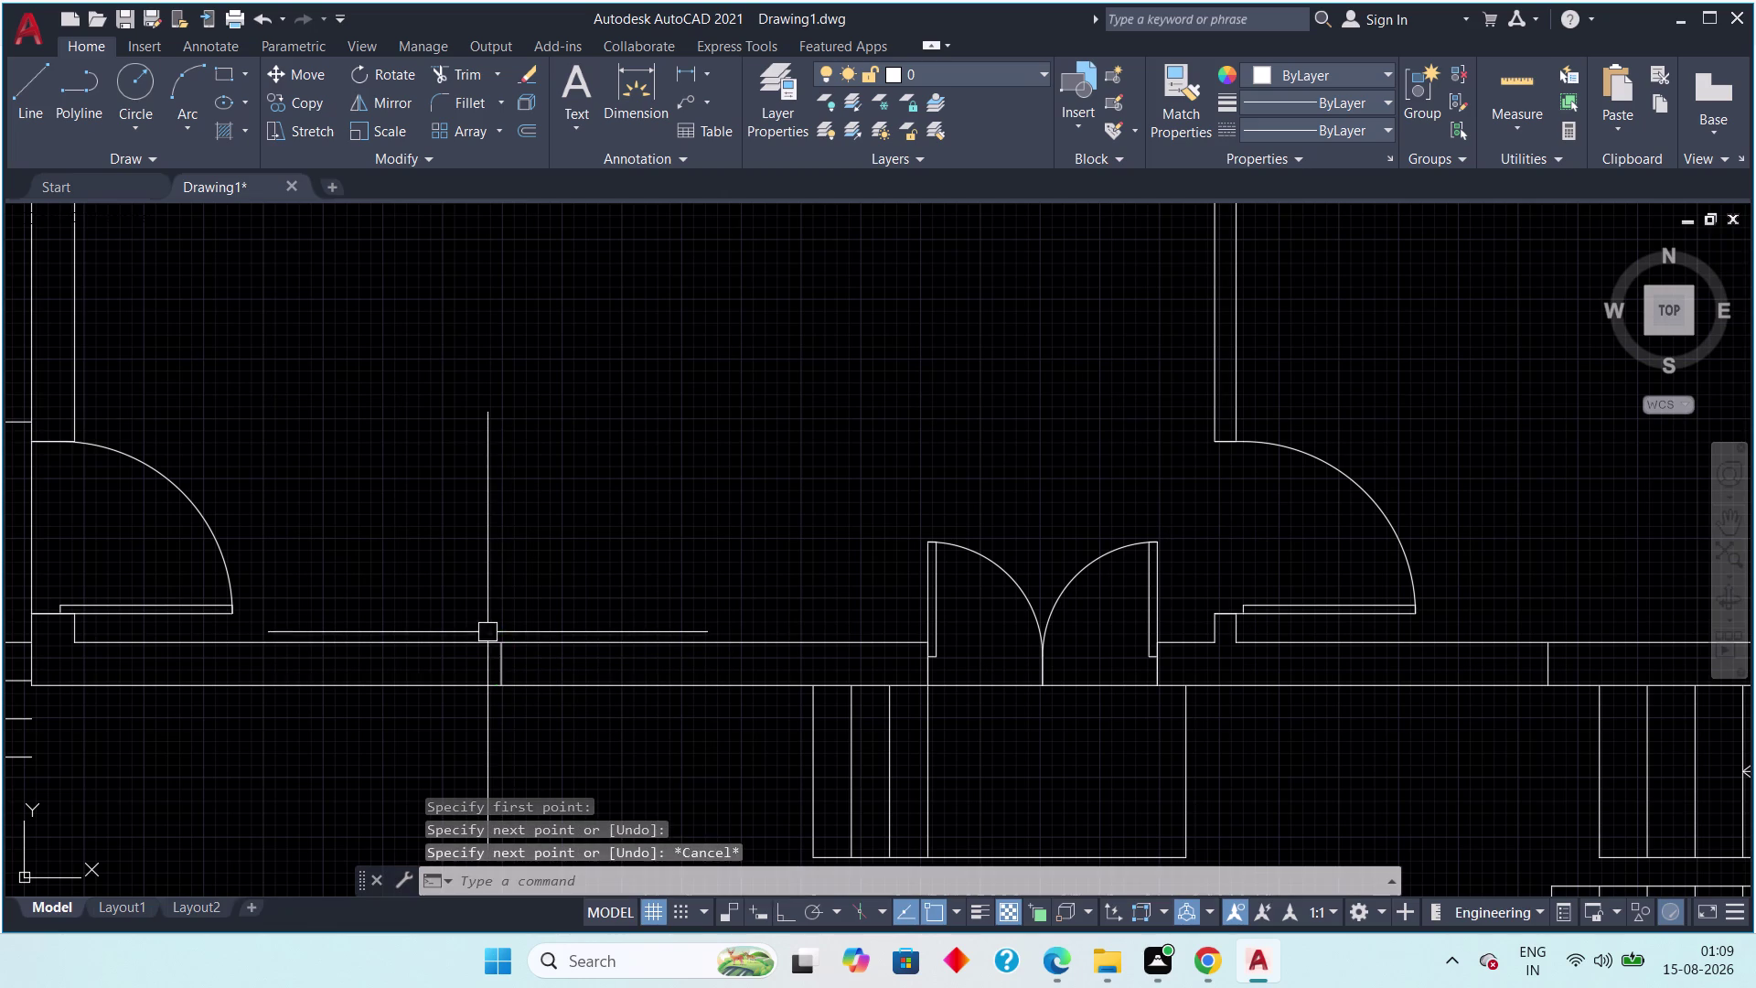
key(Escape)
scroll(down, 3)
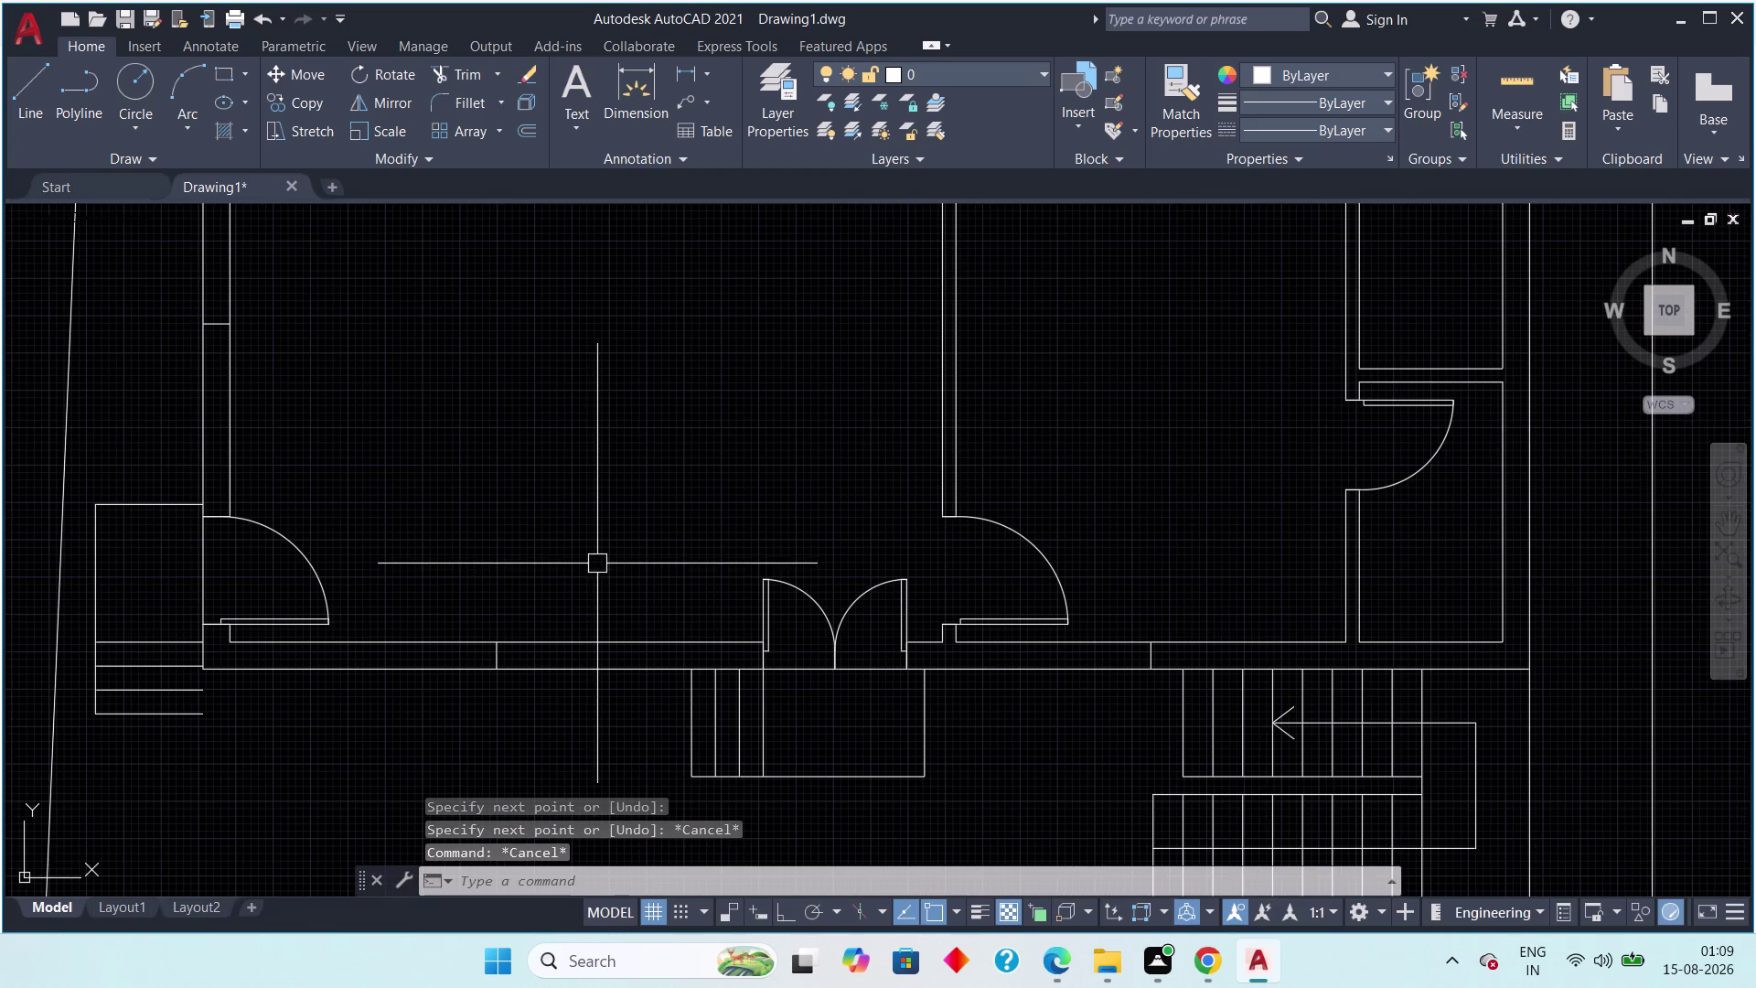
middle_drag(591, 560, 555, 553)
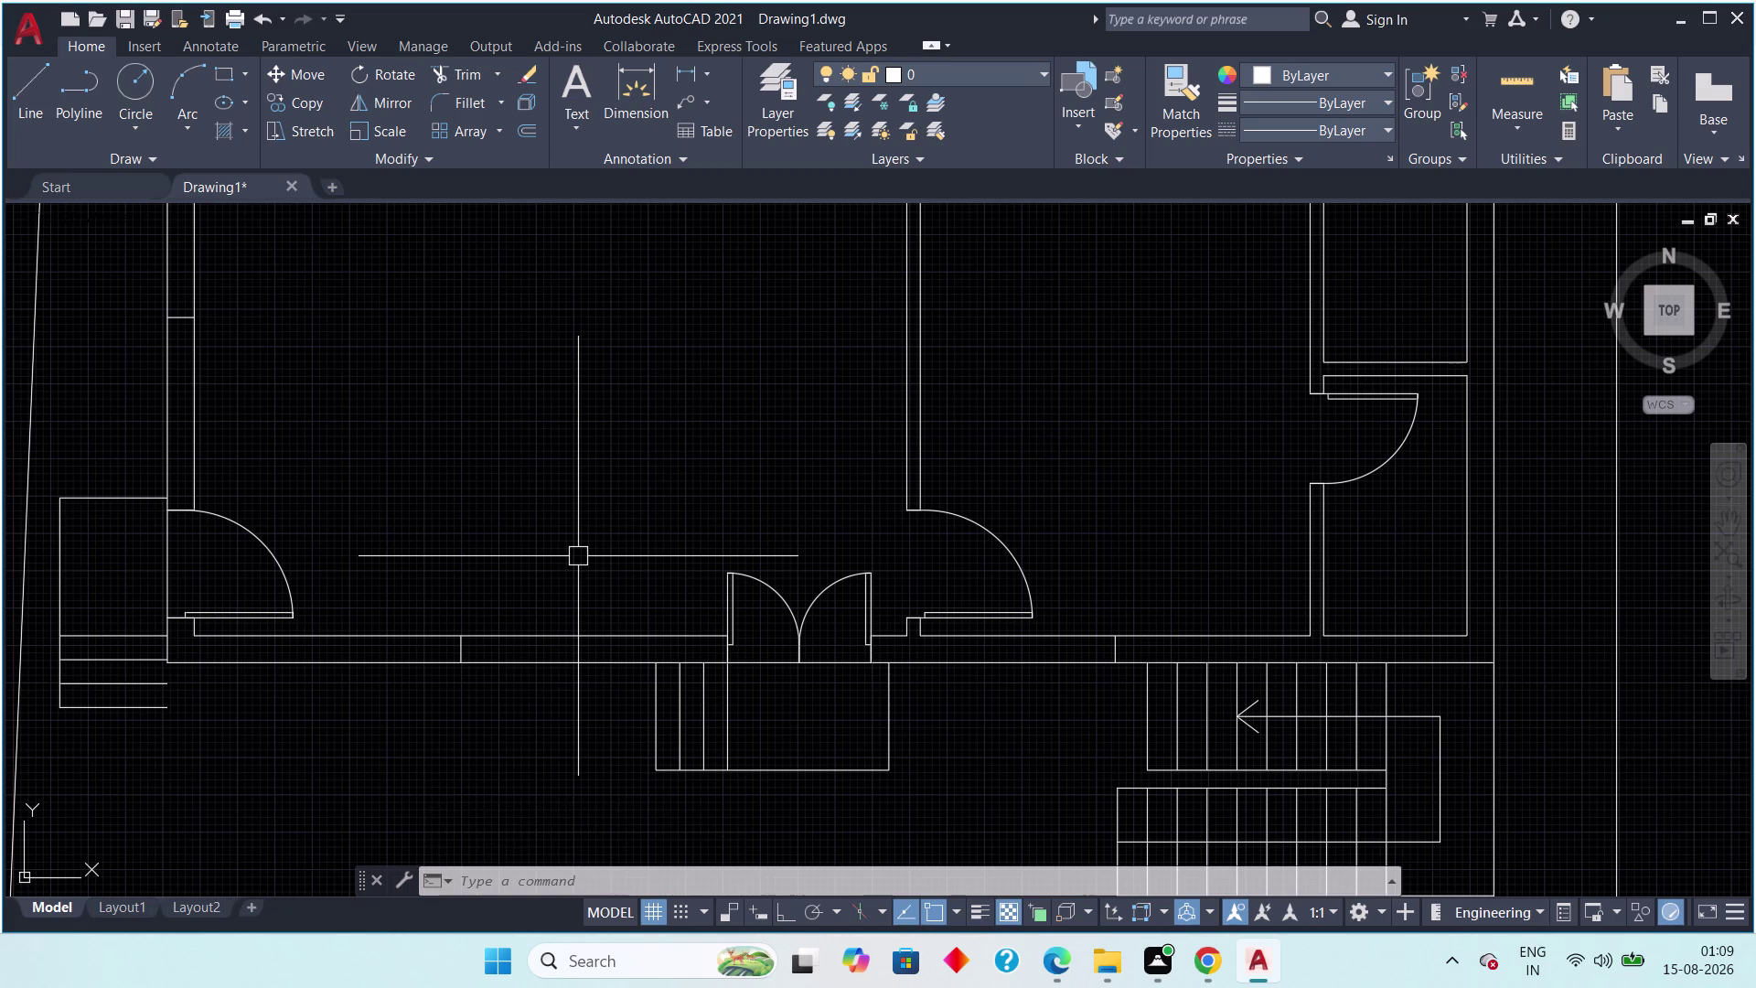
key(Escape)
key(Escape)
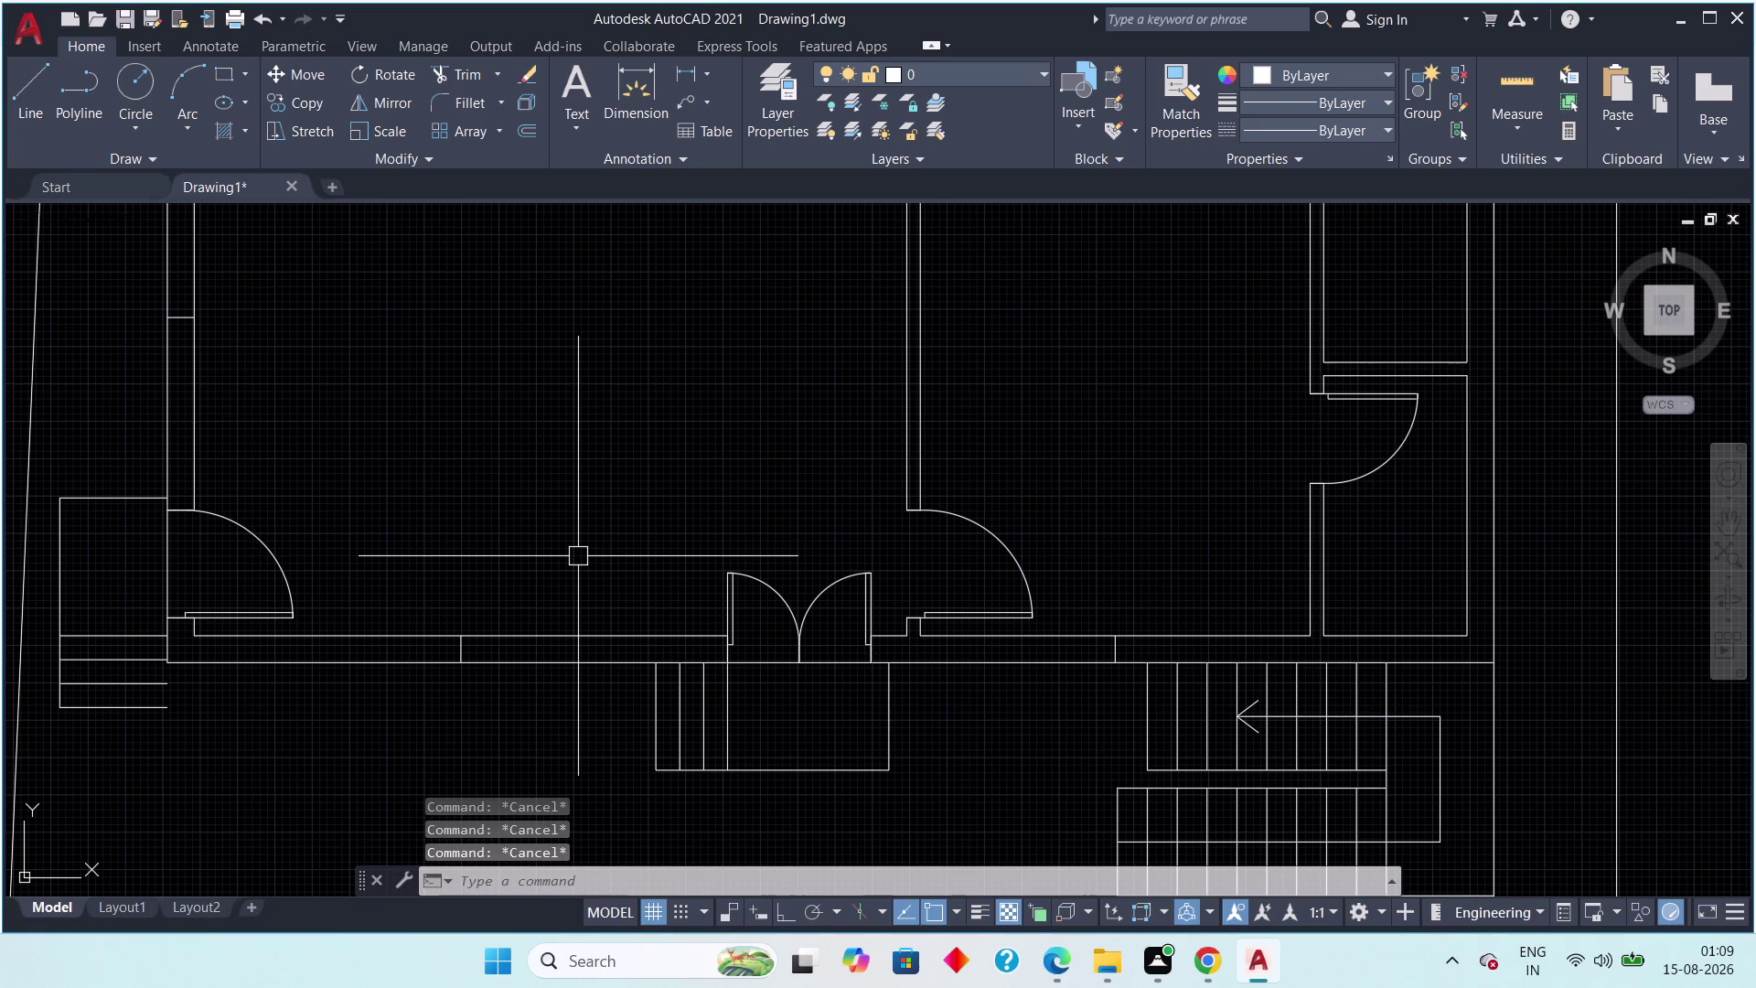